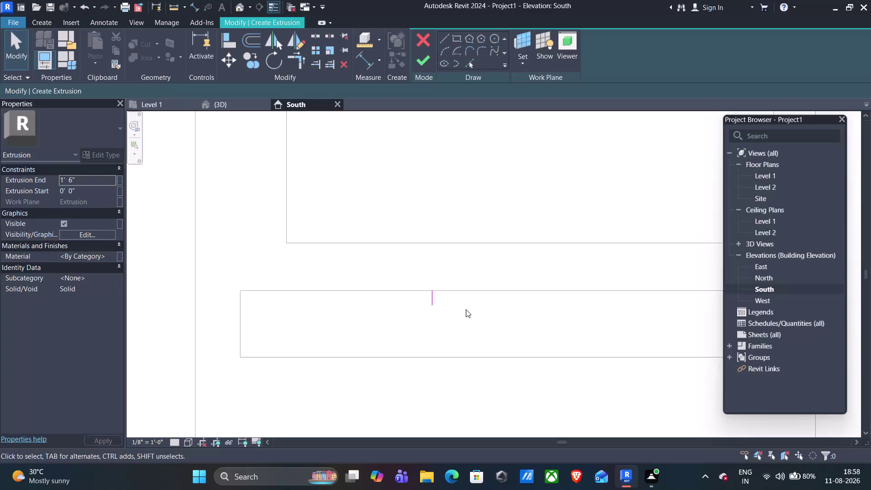
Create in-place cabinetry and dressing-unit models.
Sketch the rectangular extrusion profile on the lower band of the South elevation.
middle_drag(466, 310, 377, 291)
scroll(up, 3)
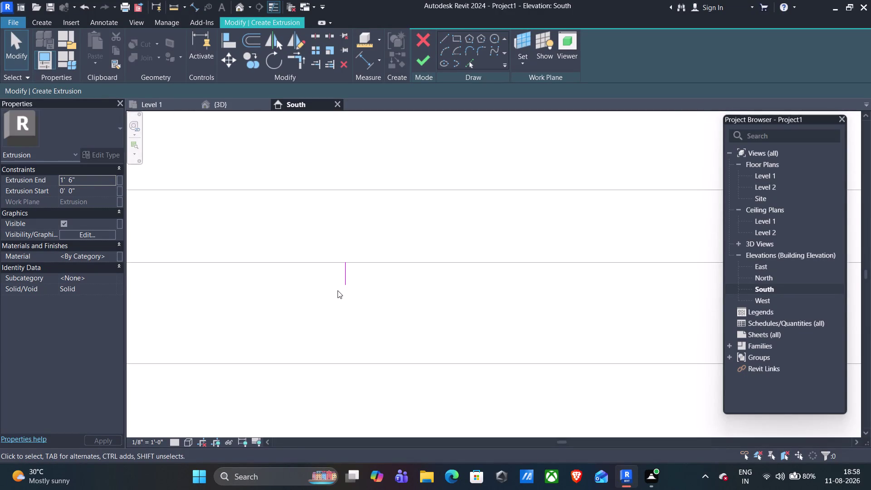
click(457, 40)
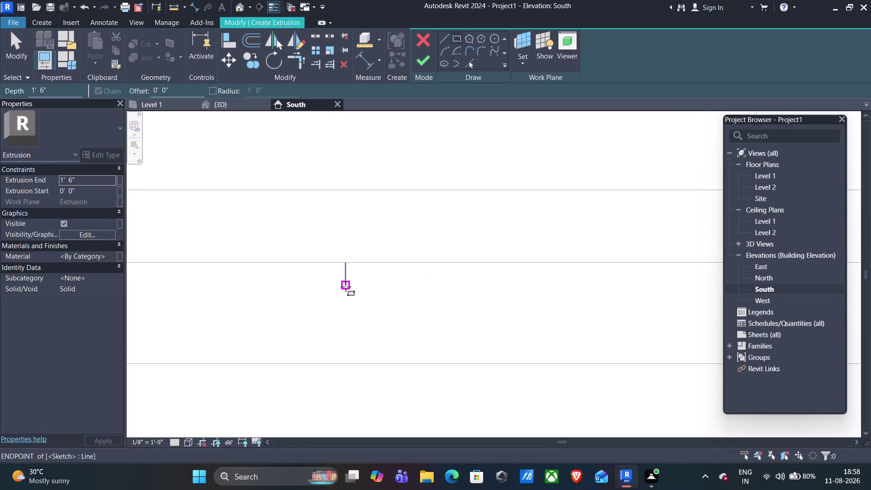
click(346, 287)
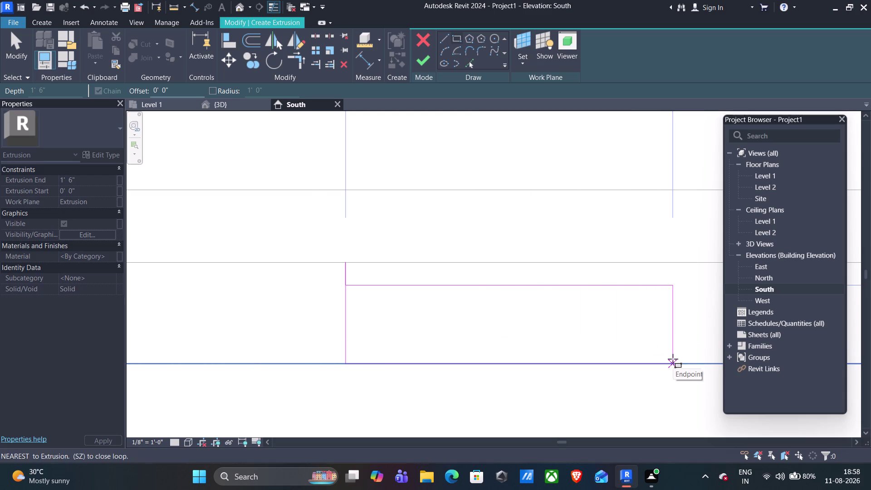
click(673, 359)
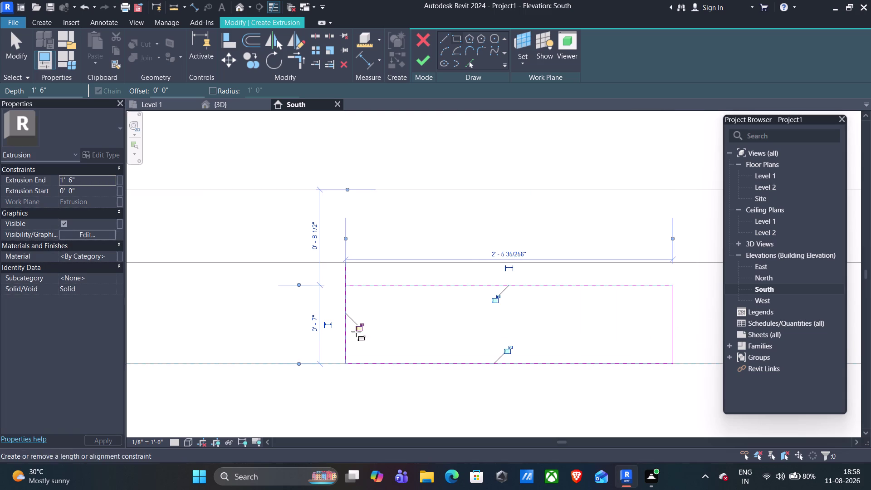
Resize the rectangle's width to 2'-2" and exit the Line tool.
click(508, 250)
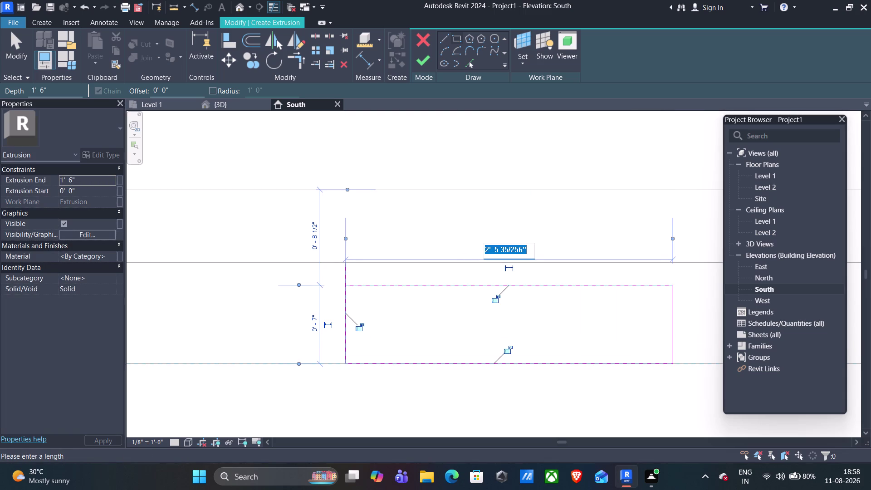
key(2)
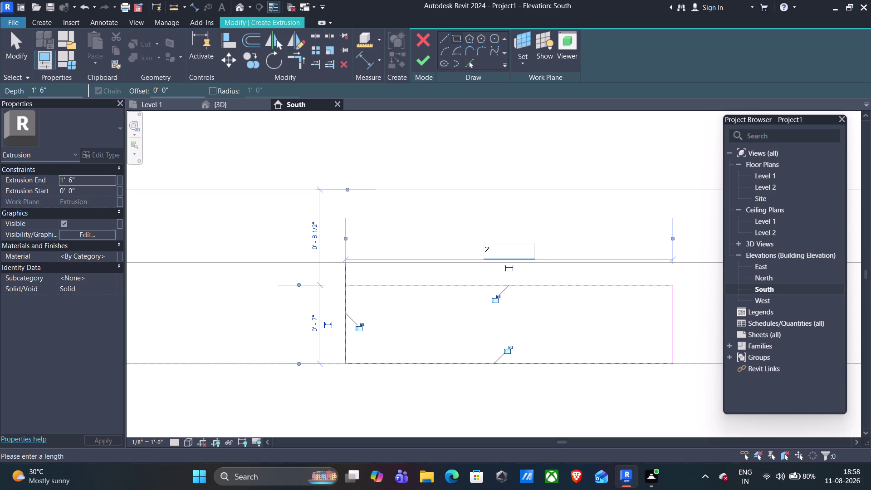
text('2)
key(shift+quotedbl)
key(Return)
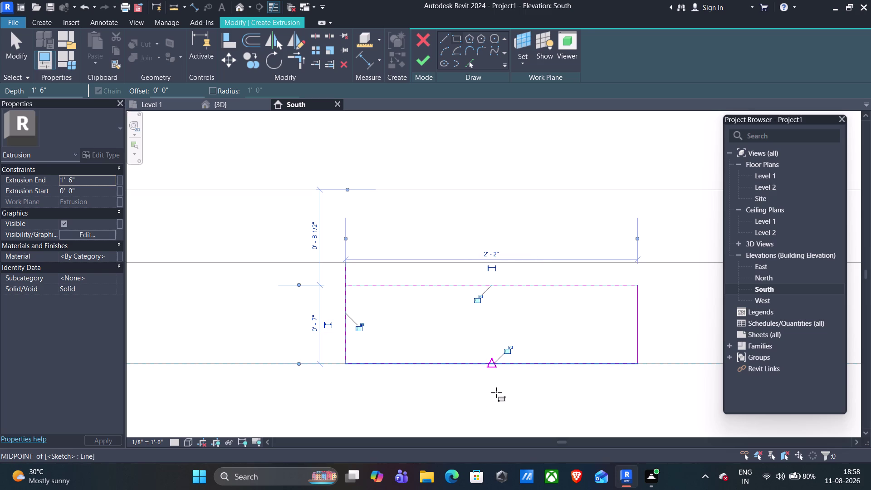
key(Escape)
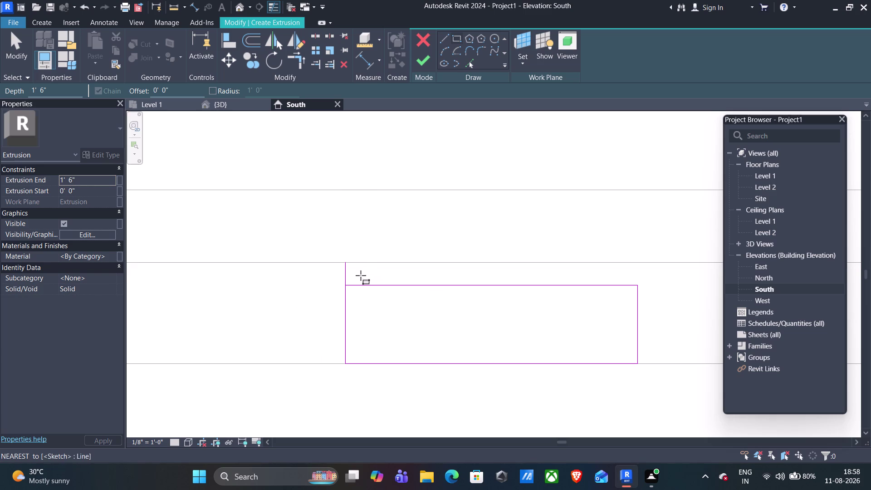
key(Escape)
click(344, 276)
key(Delete)
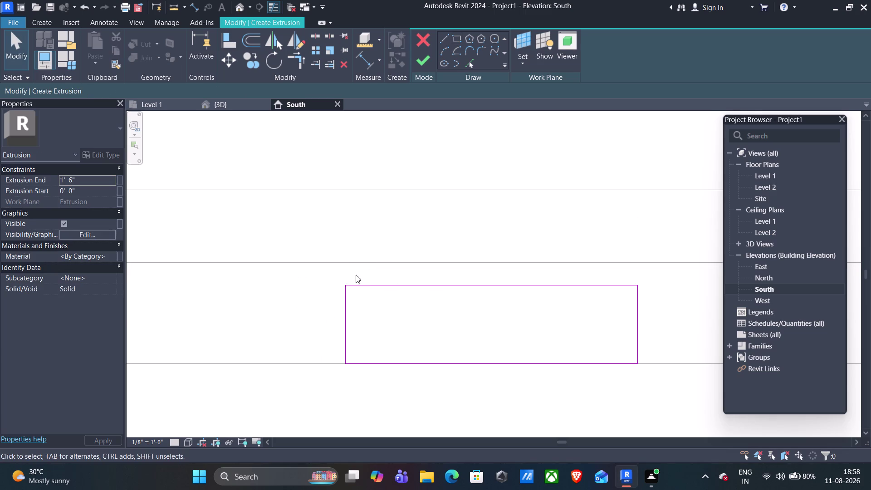
Set Extrusion End to -1'-6" in Properties, apply it, and finish the extrusion.
scroll(down, 3)
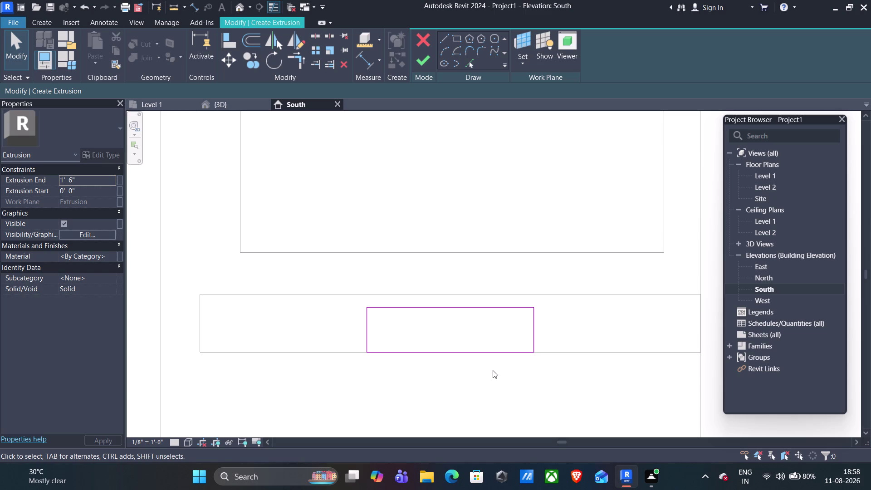
click(63, 178)
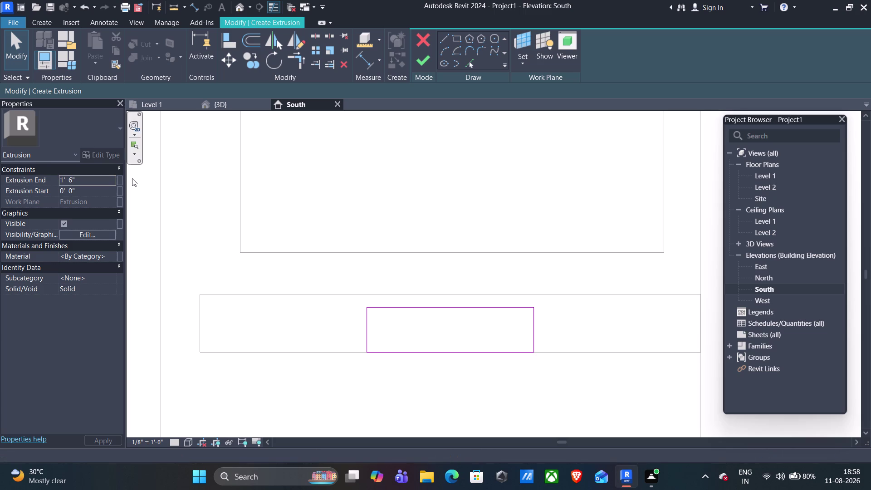
key(minus)
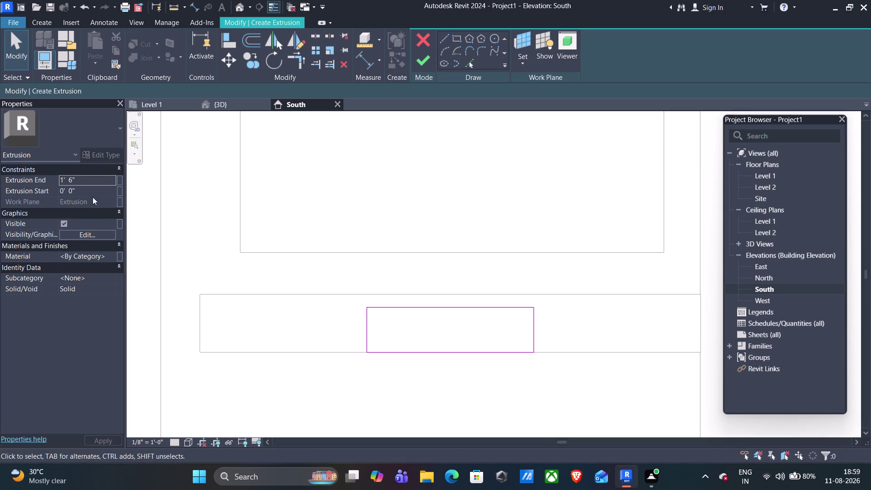
click(62, 177)
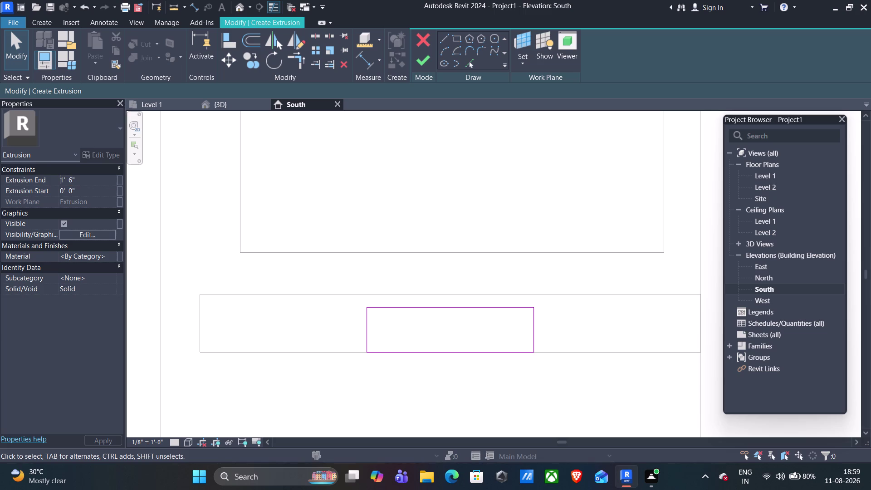
key(shift+underscore)
key(BackSpace)
key(minus)
click(99, 438)
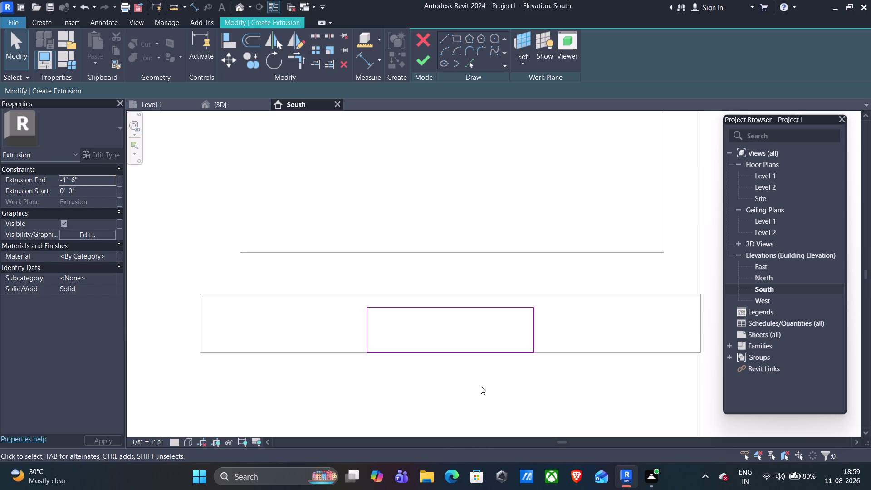
click(430, 64)
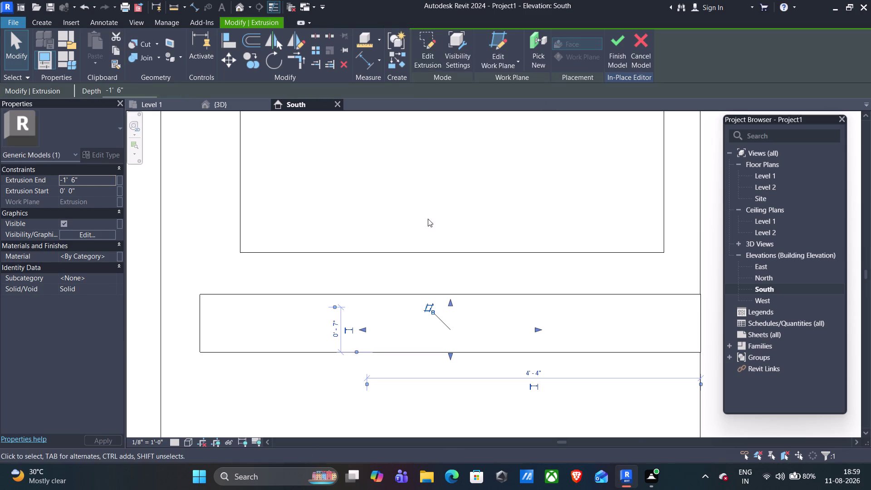
View the wall in 3D and undo to reopen the extrusion sketch.
click(218, 105)
scroll(up, 3)
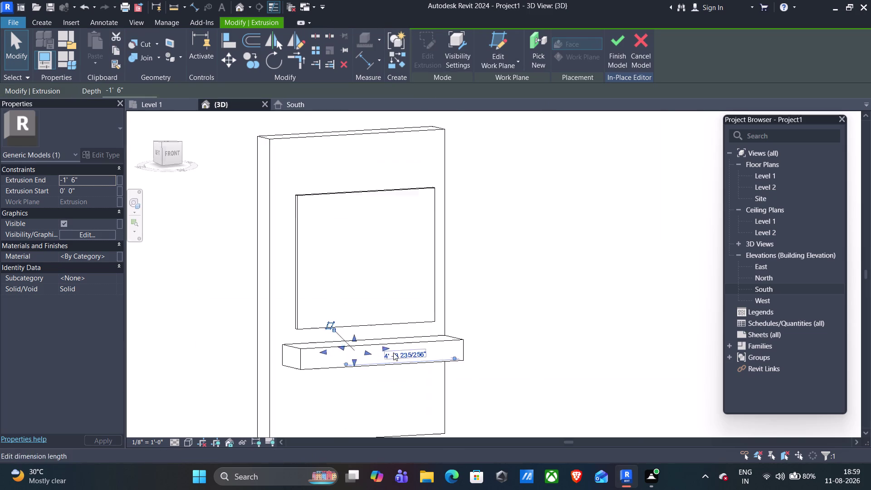
scroll(up, 3)
scroll(down, 3)
scroll(up, 3)
scroll(down, 3)
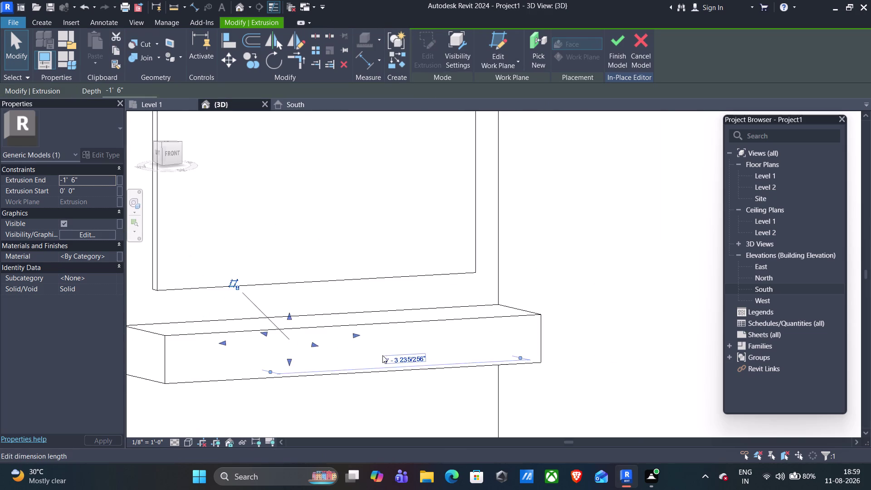
scroll(down, 3)
key(ctrl+z)
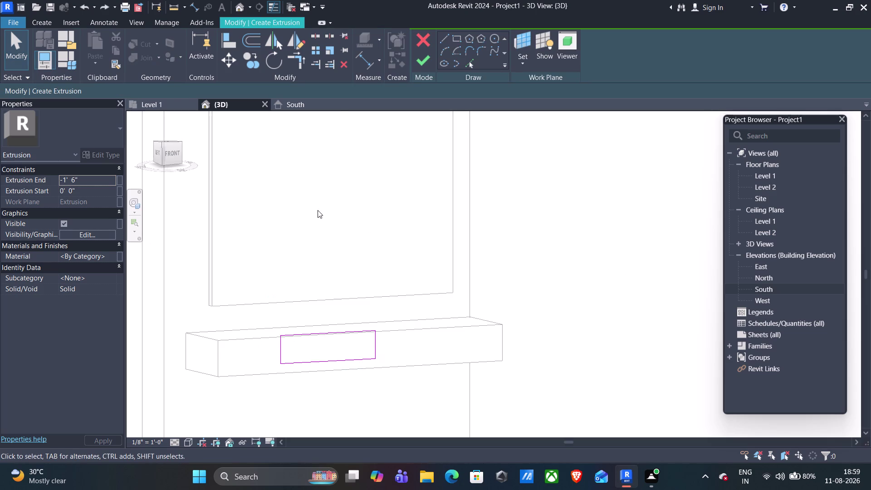
Window-select and delete the rectangle's sketch lines in the South elevation.
click(290, 105)
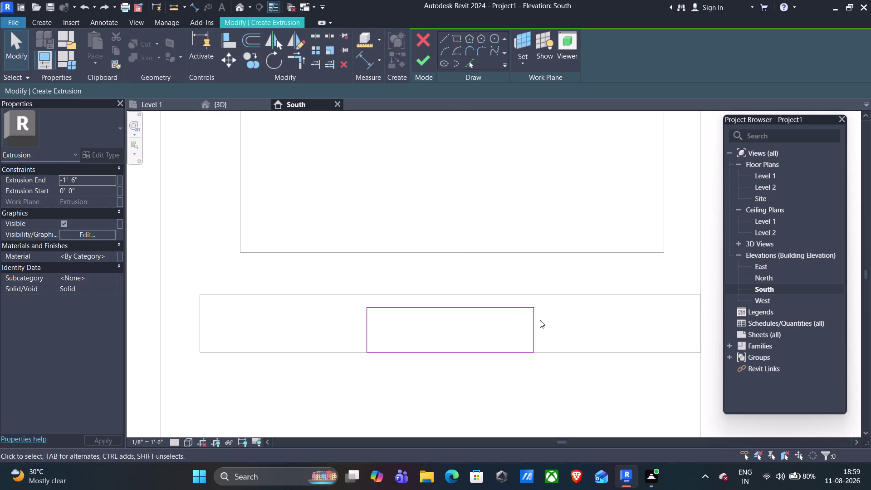
drag(547, 301, 537, 307)
drag(536, 308, 450, 361)
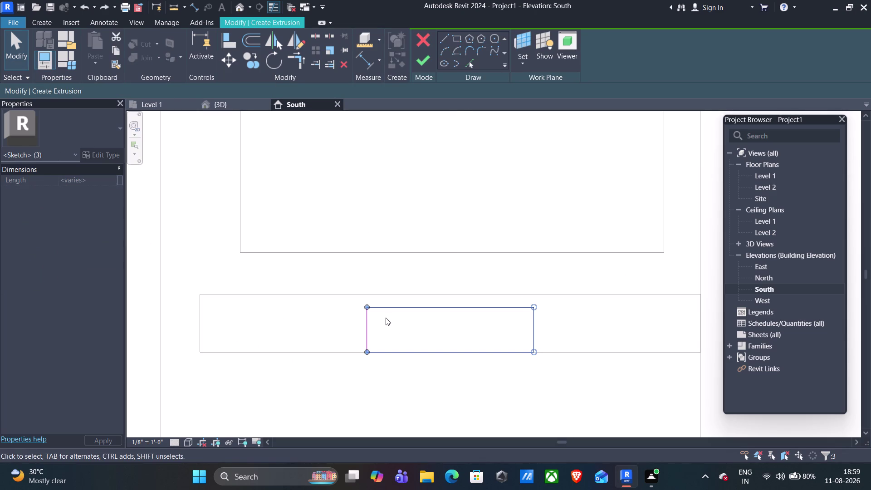
key(Delete)
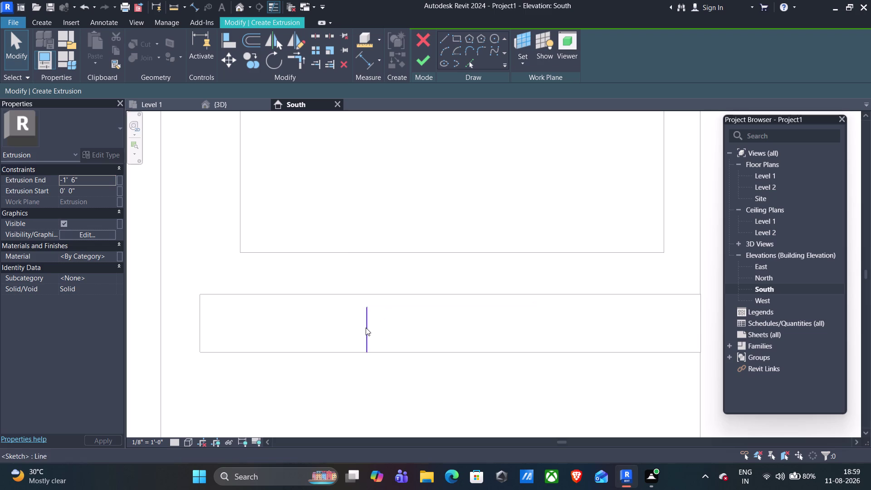
click(365, 328)
key(Delete)
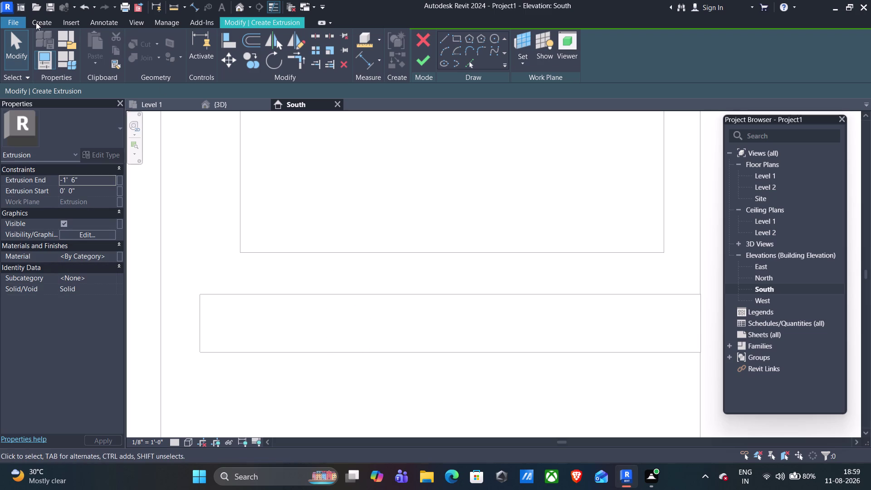
Delete the restored vertical line, attempt to finish, and continue past the invalid-sketch warning.
click(36, 22)
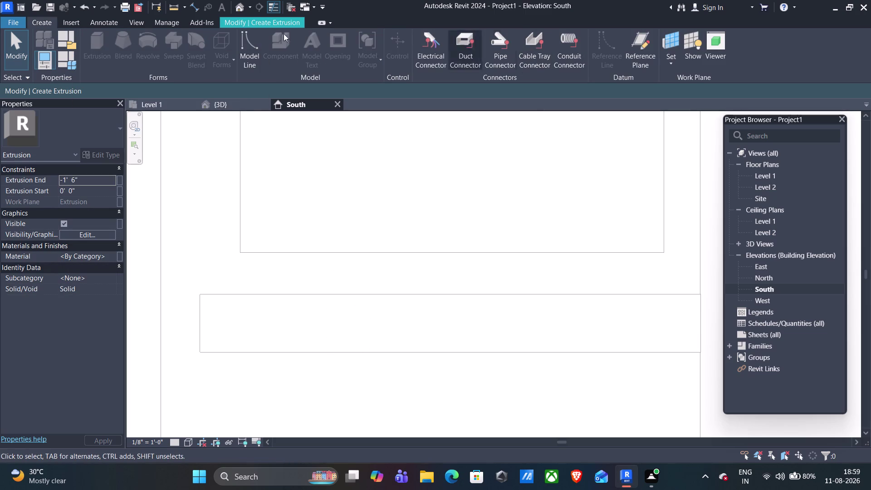
click(43, 20)
click(222, 105)
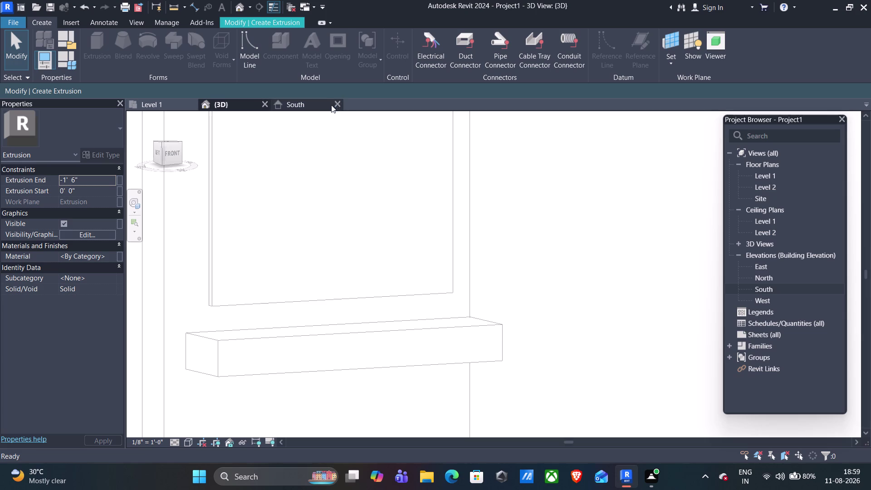
click(297, 103)
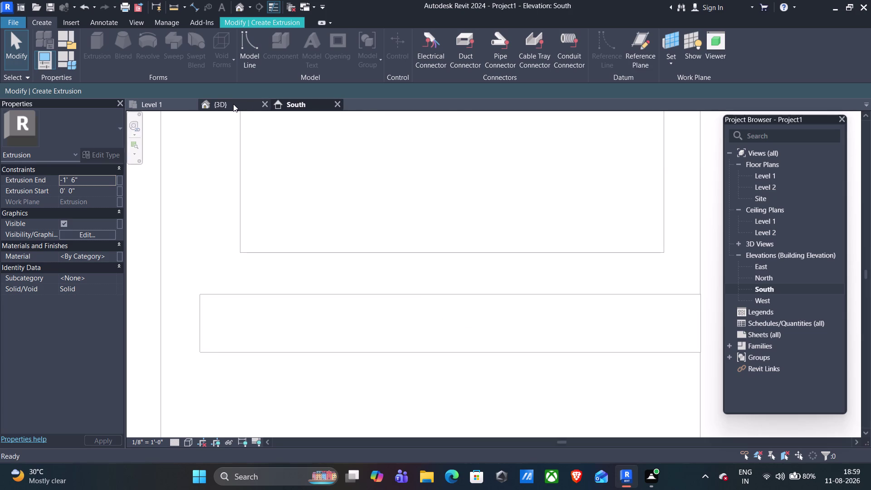
key(ctrl+z)
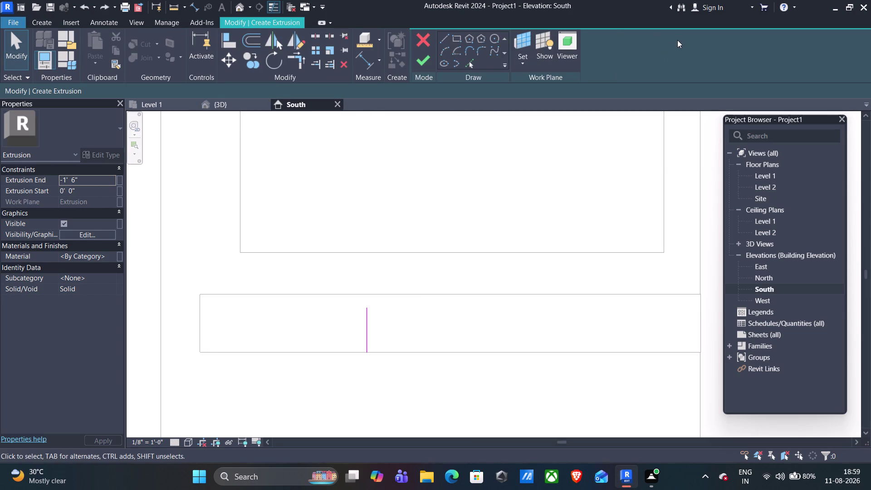
click(368, 321)
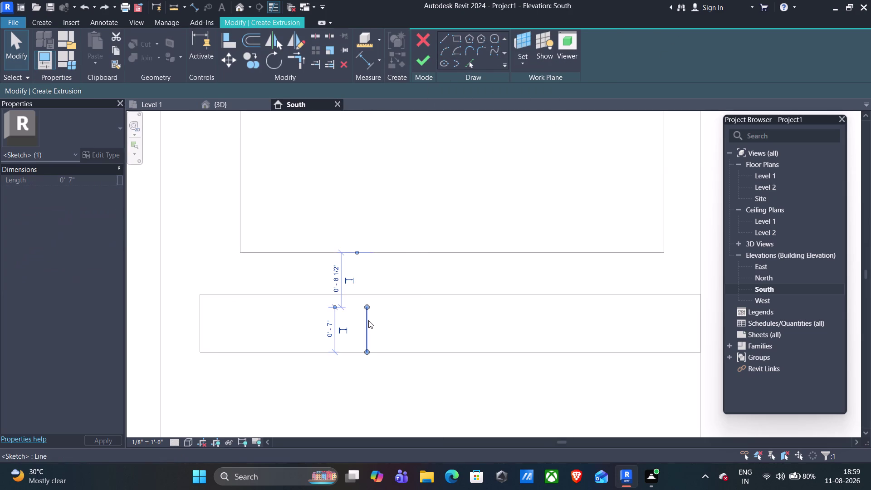
key(Delete)
click(430, 65)
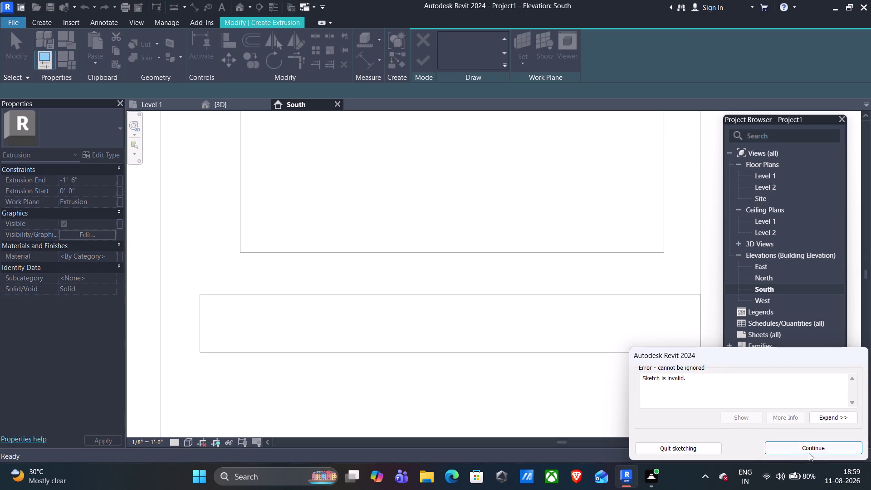
click(808, 453)
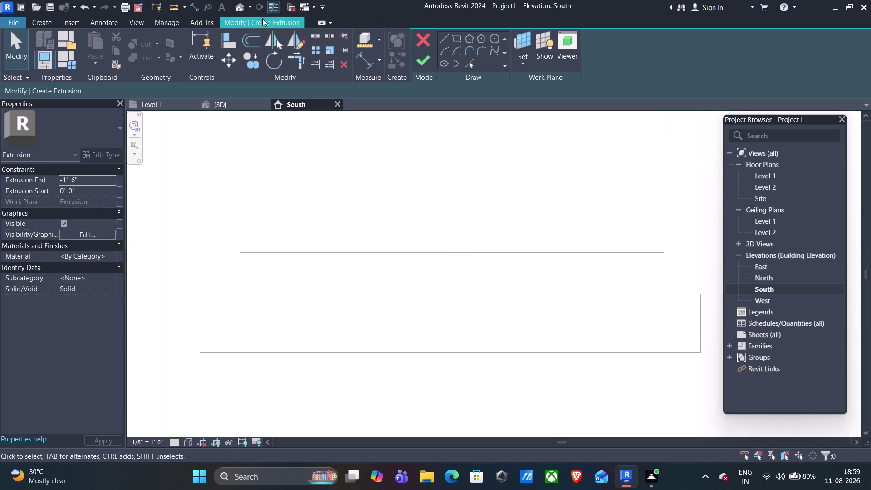
Browse the ribbon tools and reframe the view around the whole wall panel.
click(43, 23)
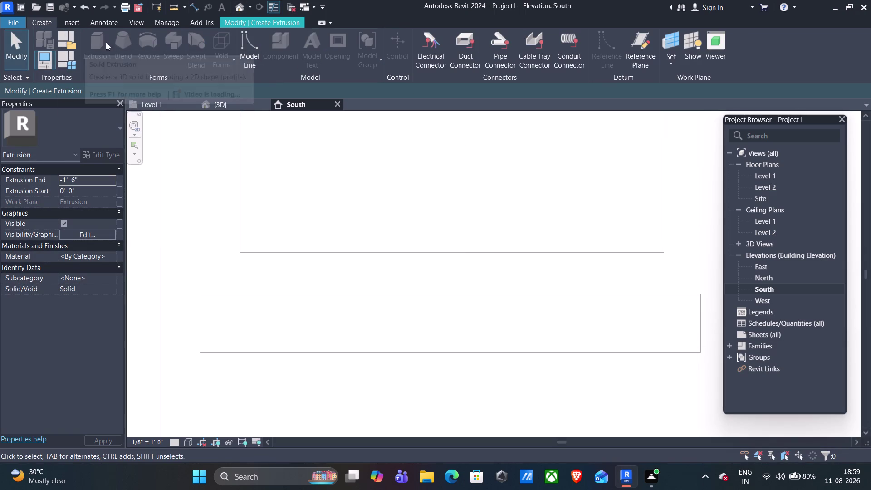
click(44, 20)
click(78, 23)
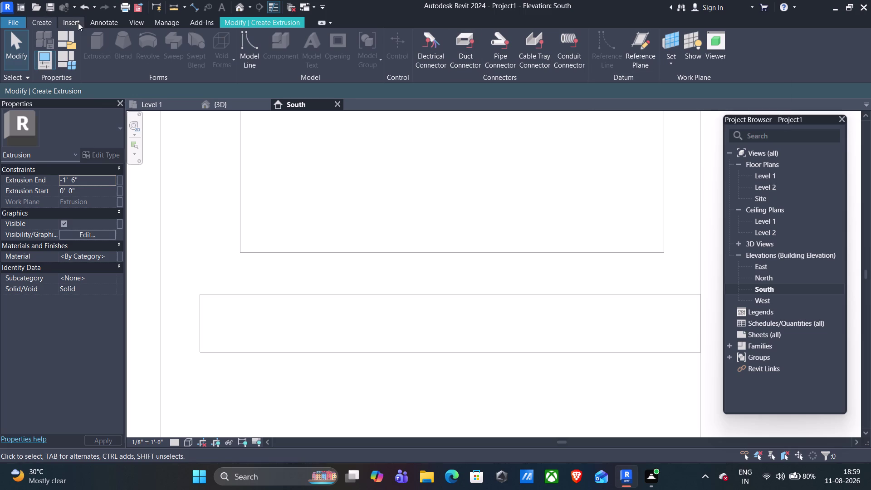
click(35, 23)
click(238, 103)
scroll(down, 3)
middle_drag(512, 234, 513, 265)
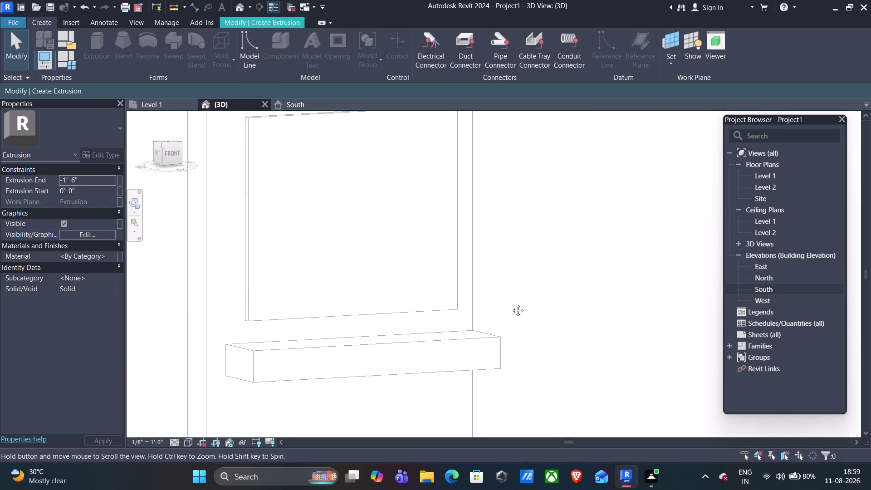
middle_drag(512, 264, 514, 336)
right_drag(511, 316, 514, 337)
middle_drag(497, 127, 503, 171)
scroll(down, 3)
scroll(up, 3)
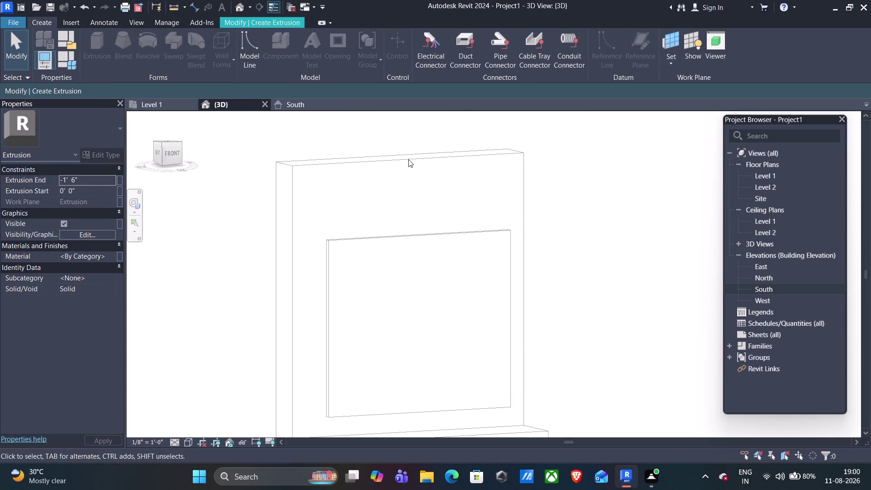
Set the sketch's work plane using 'Pick a plane' on the wall face.
click(41, 24)
click(674, 50)
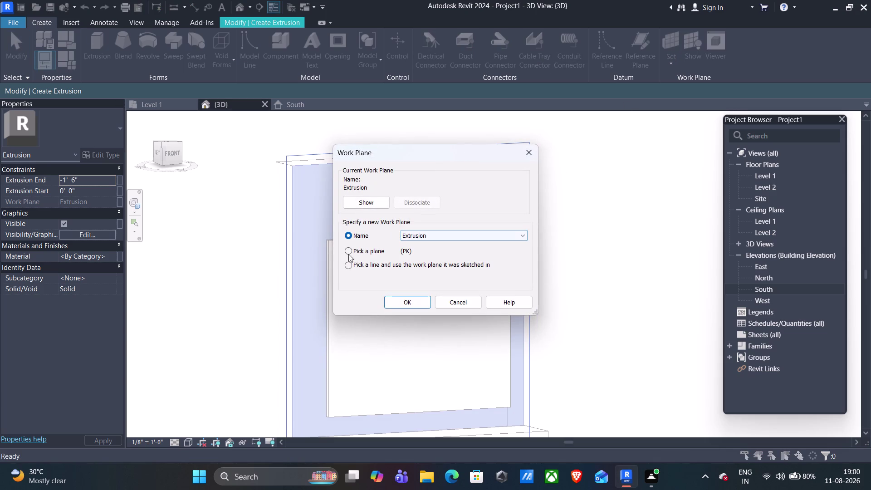
click(347, 251)
click(402, 300)
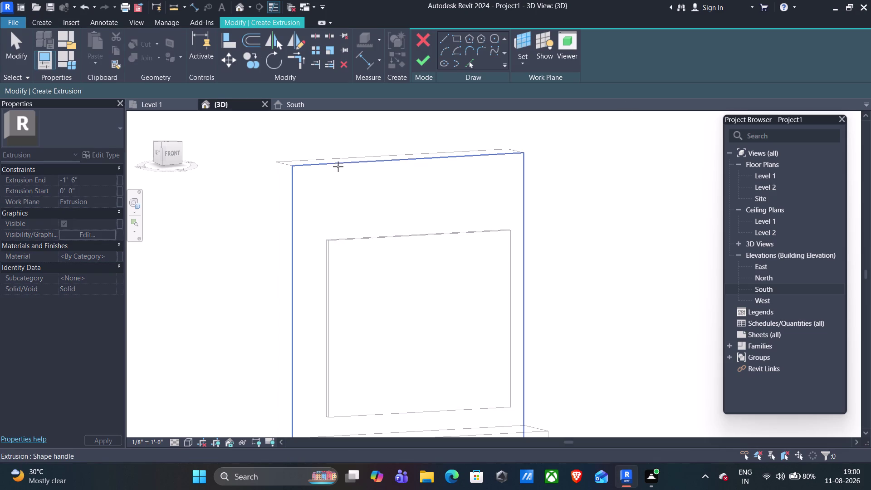
click(40, 21)
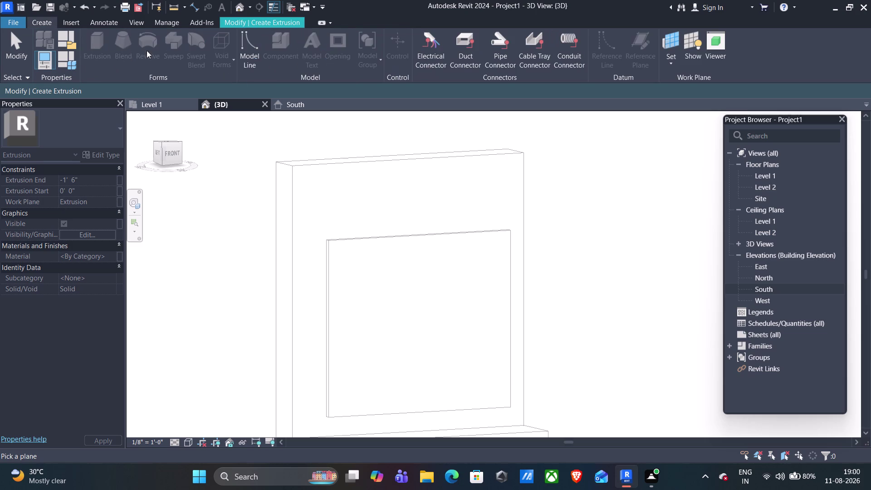
click(59, 20)
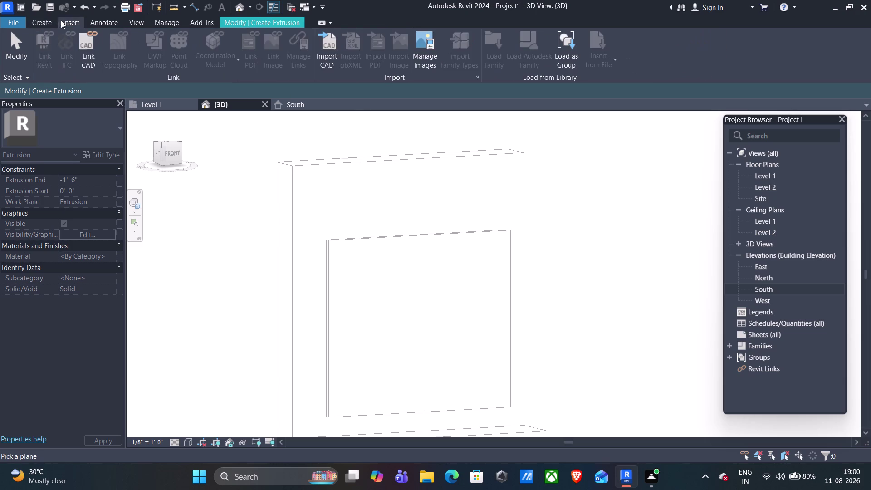
click(45, 18)
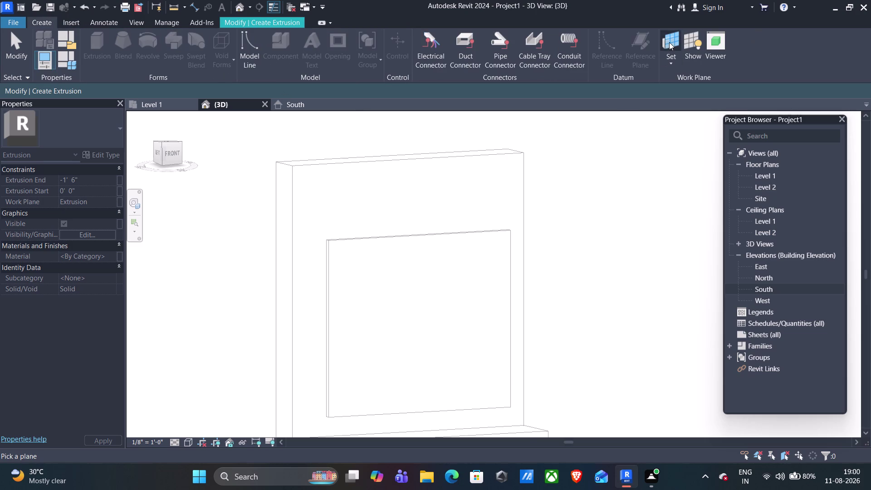
click(669, 43)
click(354, 250)
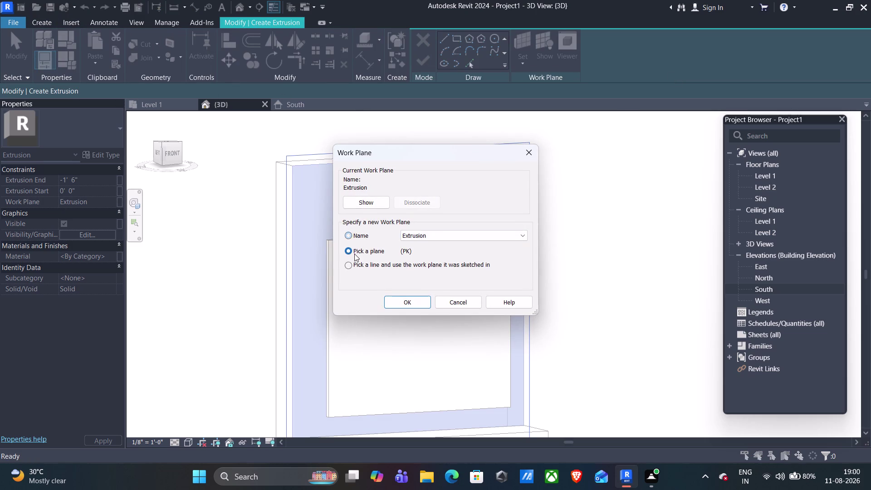
click(395, 294)
click(397, 298)
Attempt Finish Edit Mode, then quit sketching to discard the invalid extrusion.
click(427, 59)
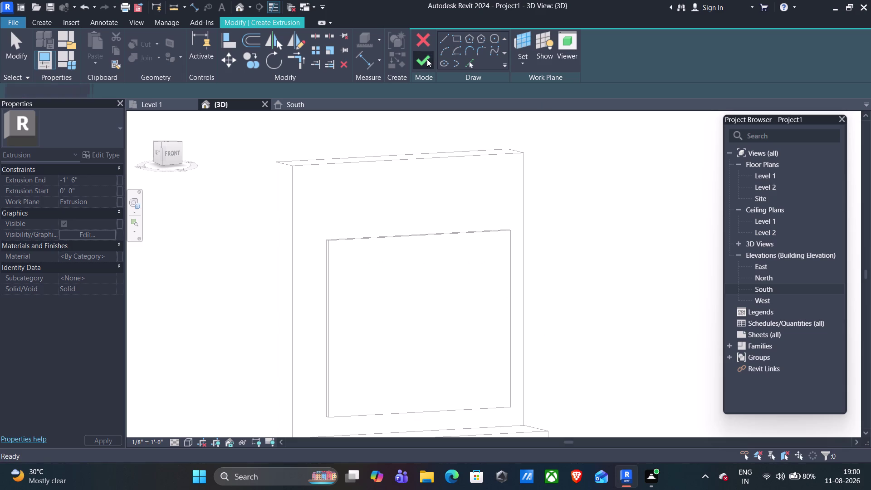
click(684, 449)
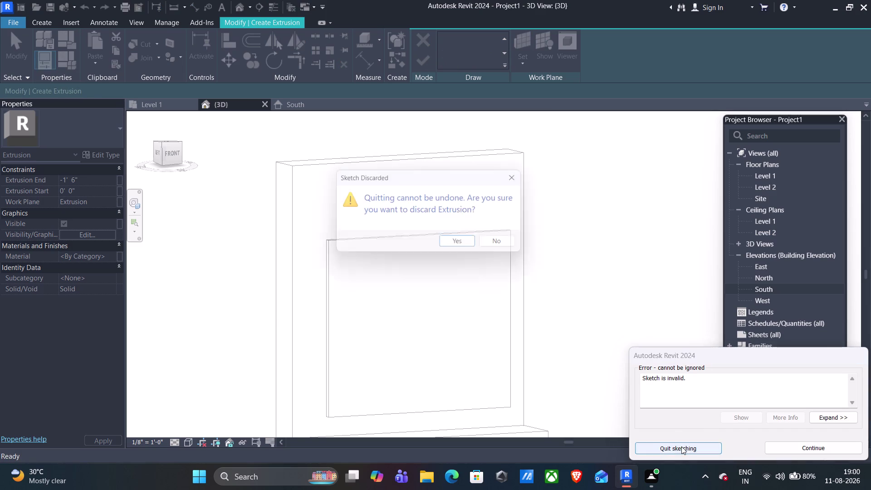
click(464, 242)
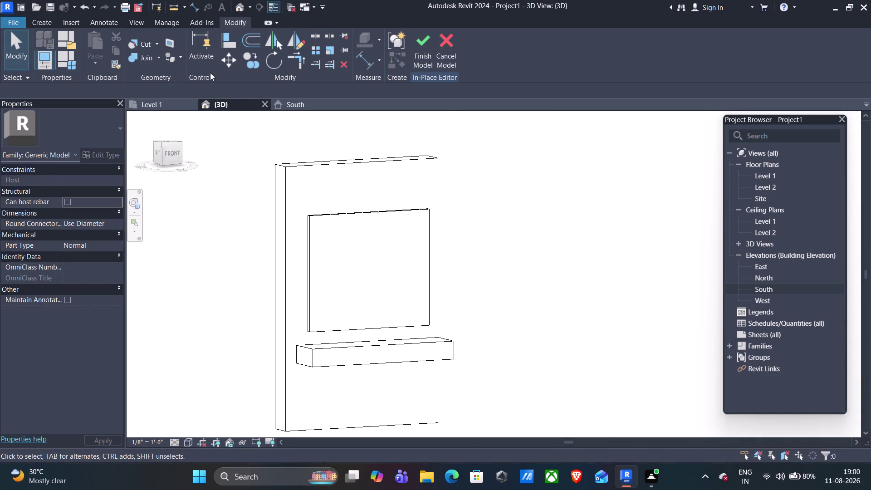
click(44, 23)
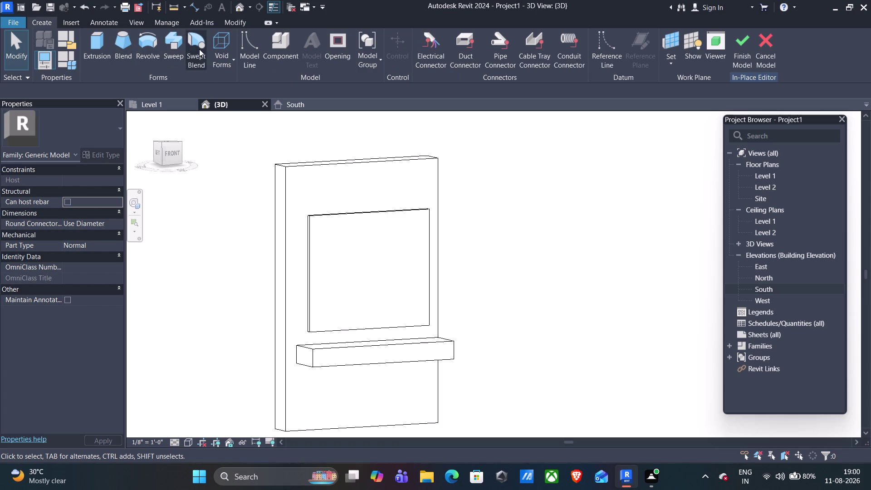
Start a Void Extrusion from Void Forms and open the South elevation.
click(220, 51)
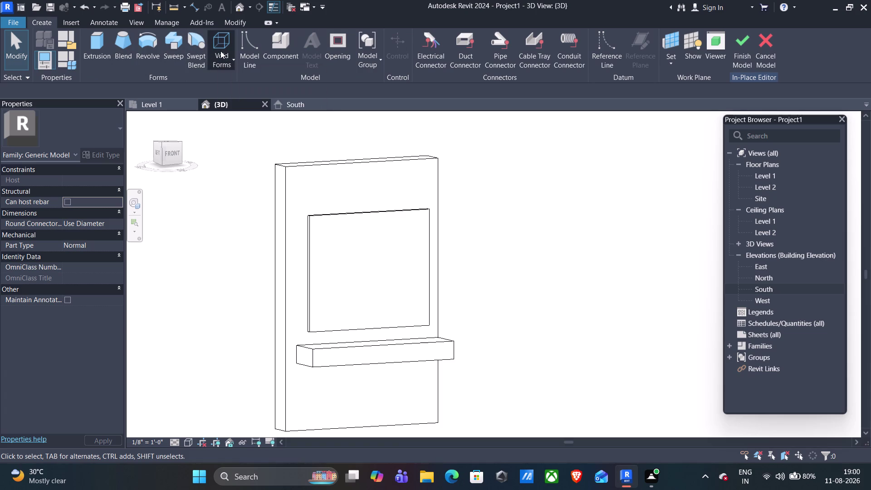
click(247, 84)
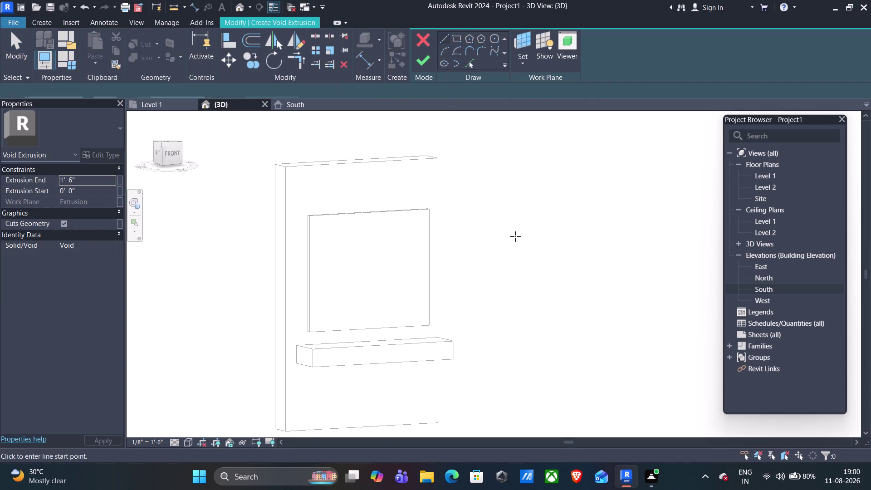
scroll(up, 3)
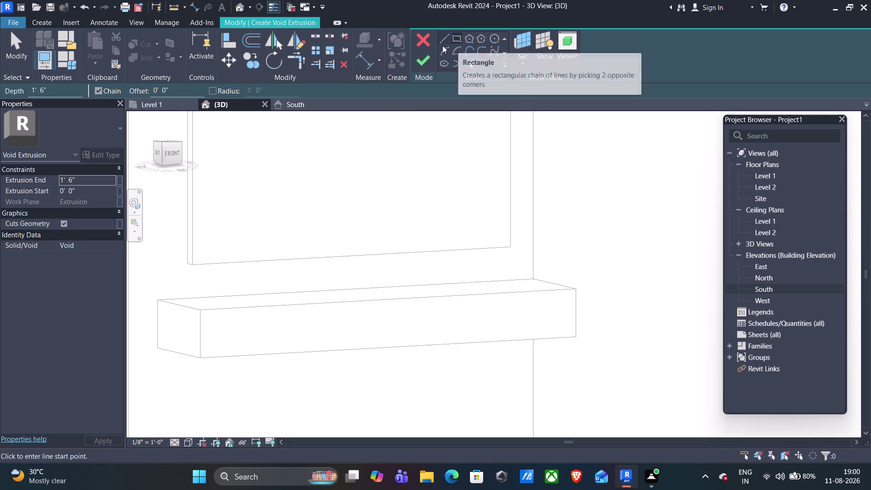
click(300, 107)
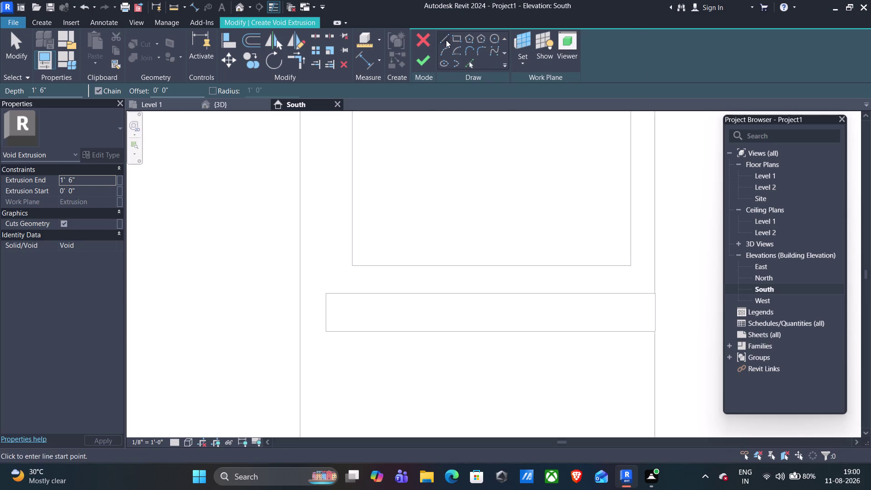
Draw a line across the shelf top and a 2" vertical sketch line.
click(445, 39)
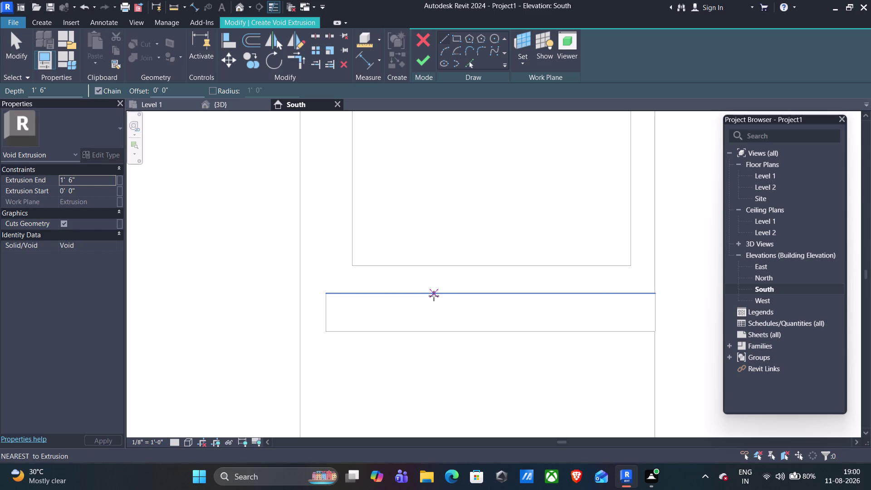
click(326, 312)
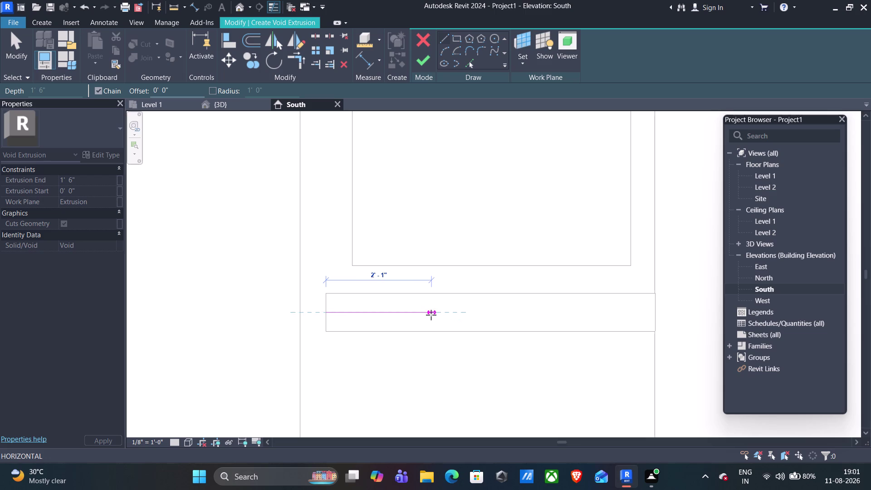
click(436, 315)
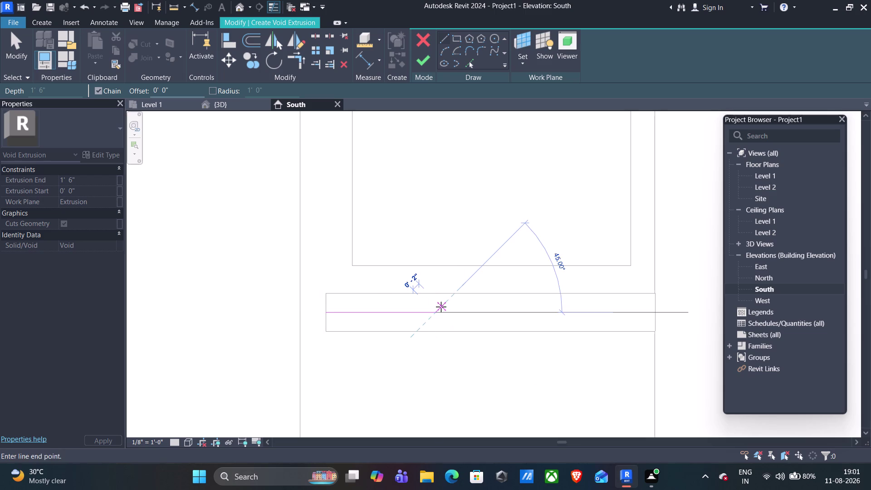
key(Escape)
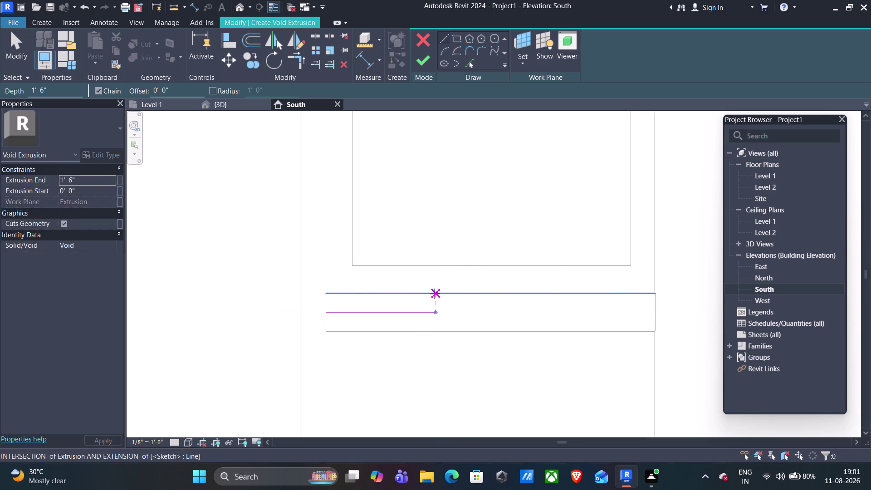
click(436, 293)
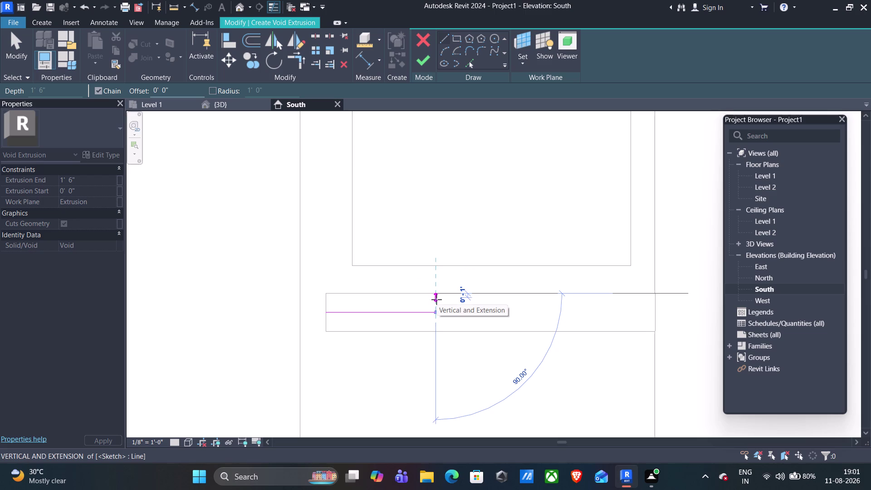
text(2")
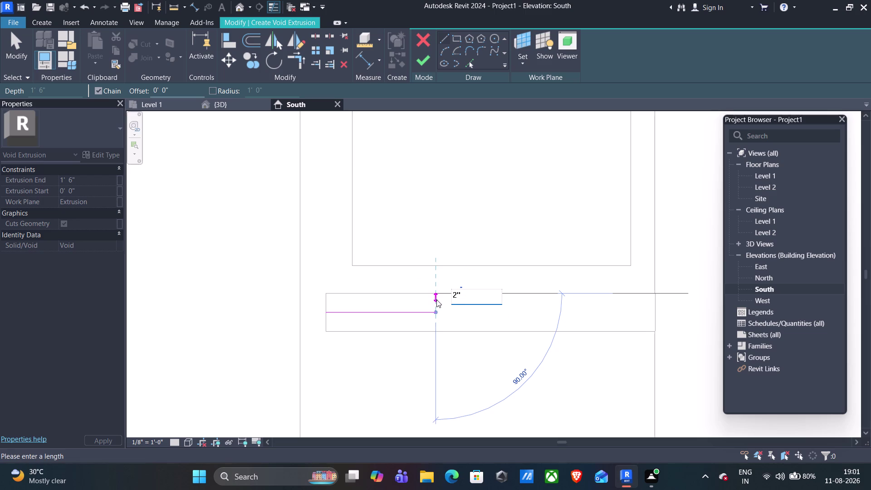
key(Return)
Cancel stray lines and delete the horizontal line, keeping the 2" vertical edge.
scroll(up, 3)
scroll(up, 3)
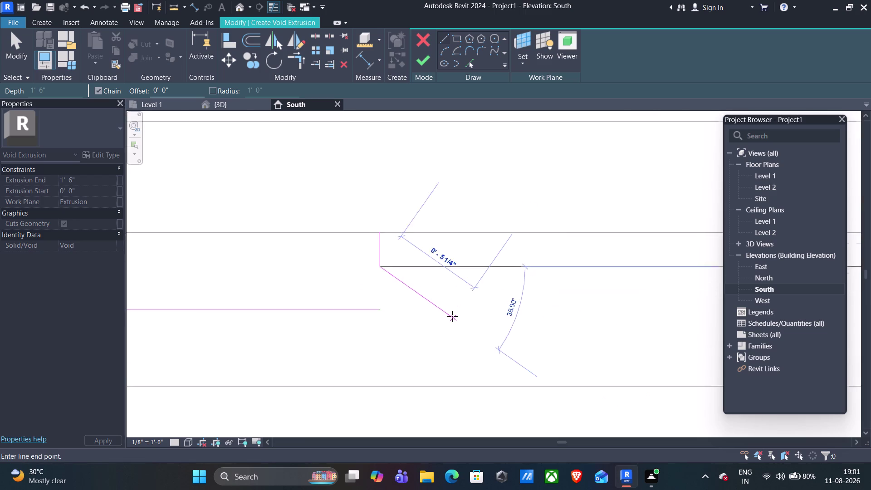
scroll(up, 3)
scroll(down, 3)
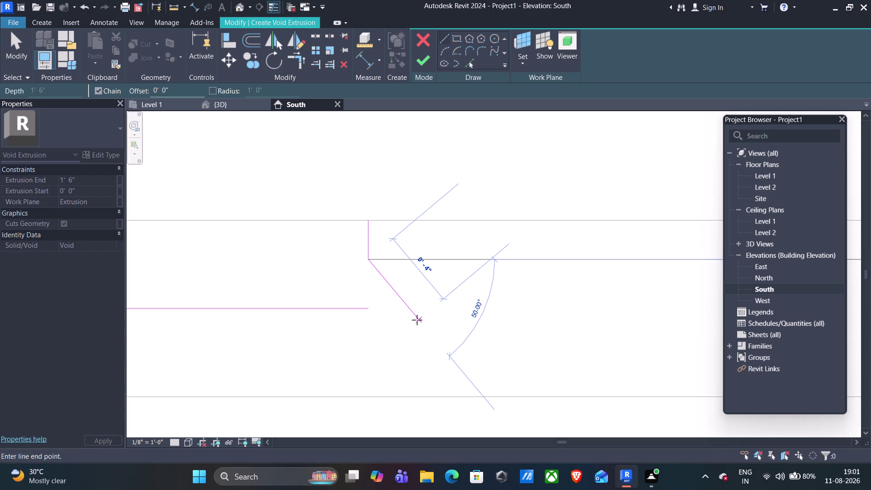
key(Escape)
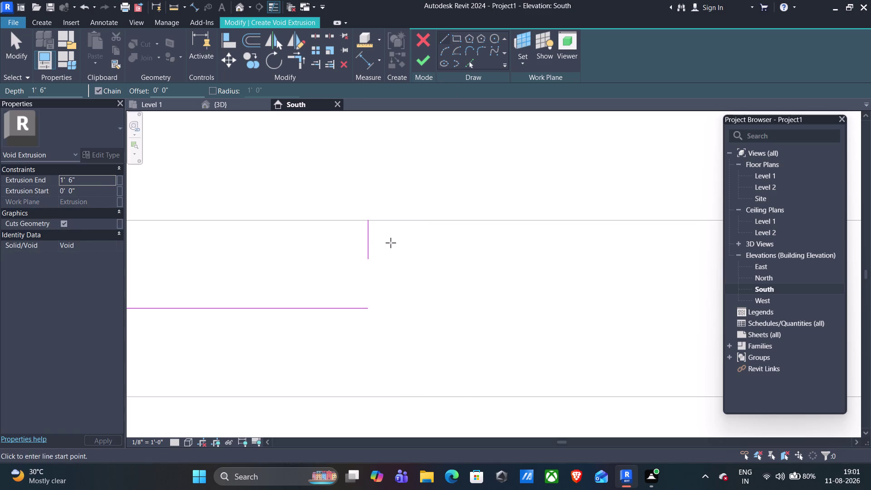
click(390, 223)
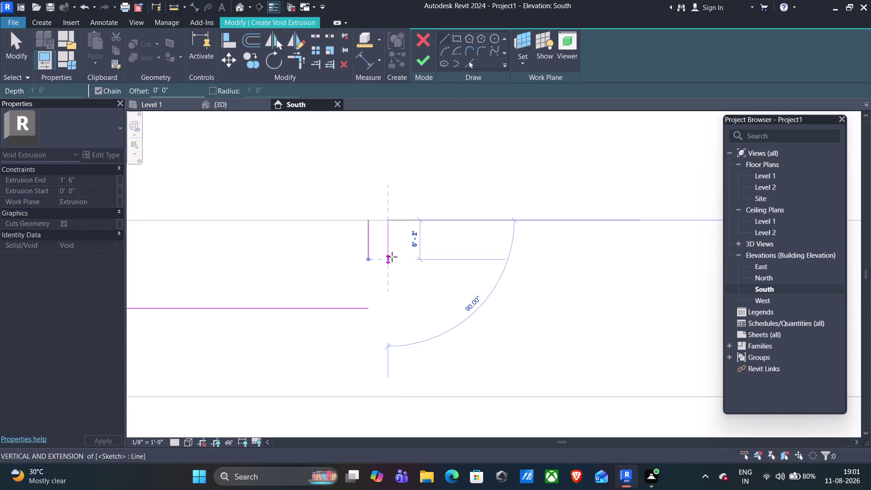
key(Escape)
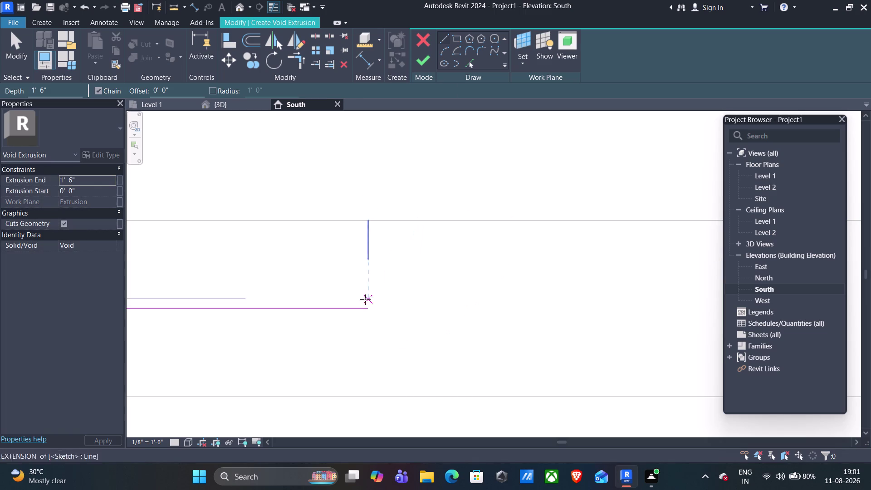
key(Escape)
click(356, 305)
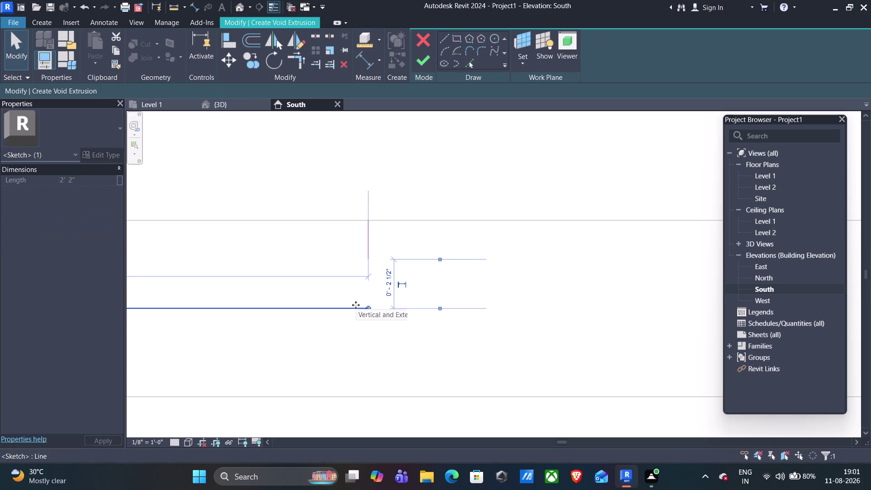
key(Delete)
Draw the void rectangle over the shelf and set its width to 2'-2".
click(454, 37)
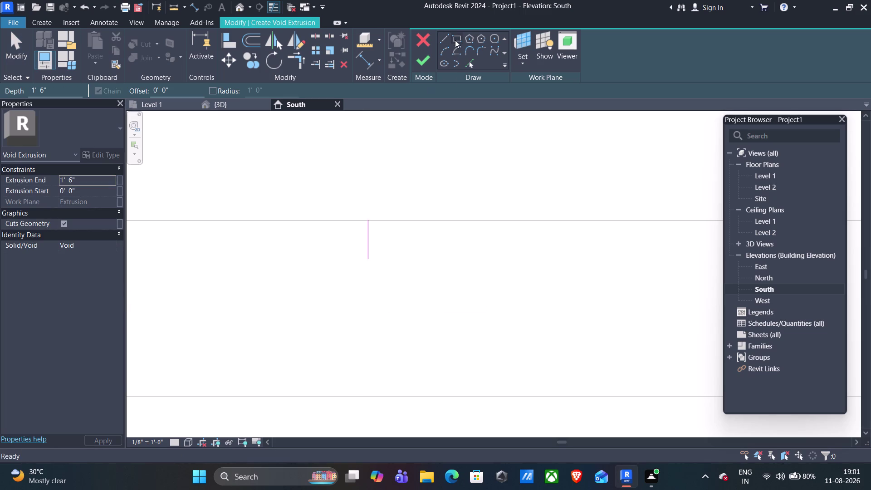
click(368, 260)
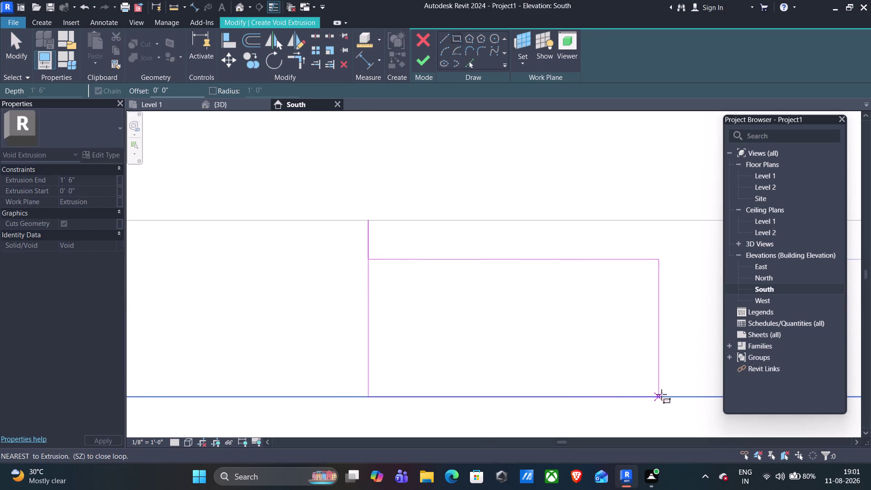
scroll(down, 3)
middle_drag(662, 385, 395, 348)
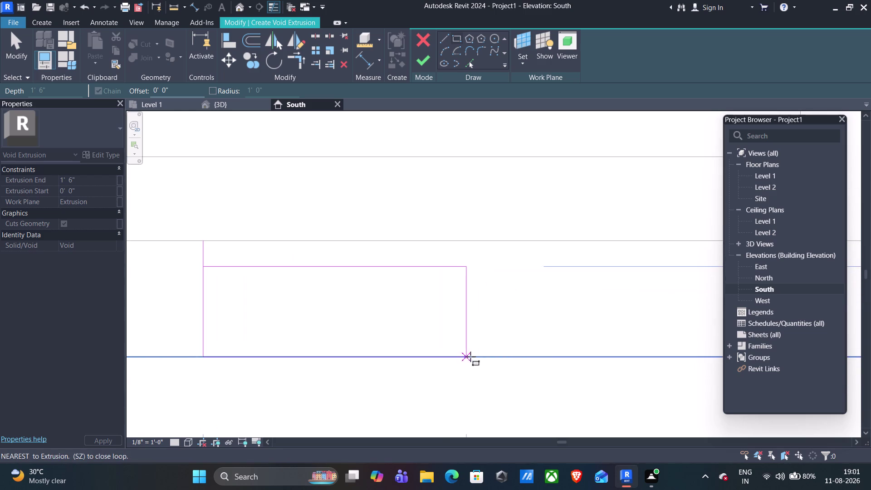
click(548, 361)
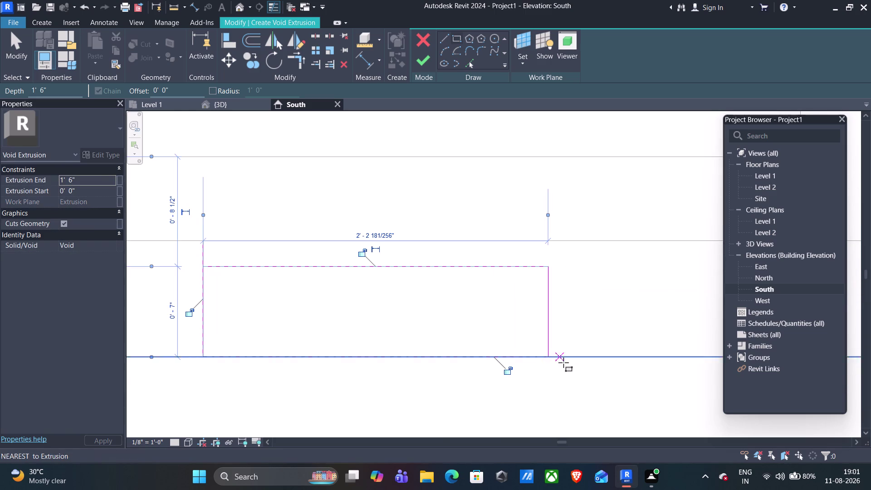
click(383, 234)
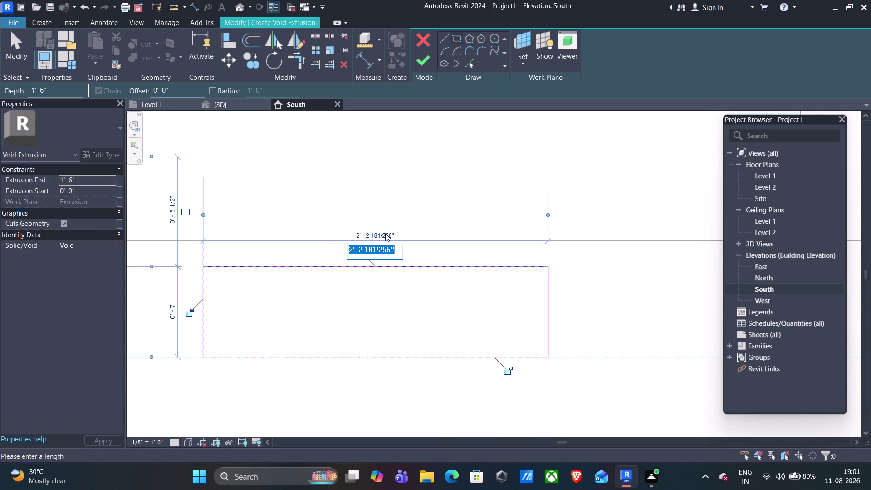
text(2')
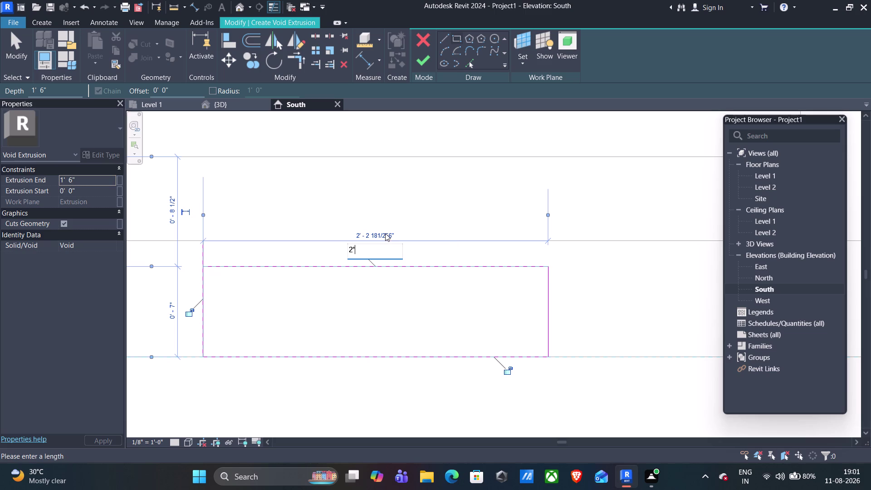
key(2)
key(shift+quotedbl)
key(Return)
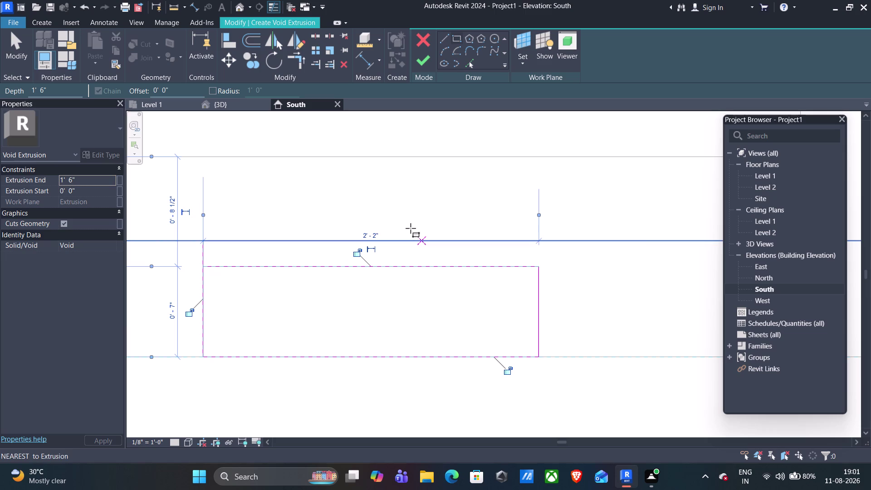
Delete a stray short sketch line, recentre the view, and finish the void sketch.
key(Escape)
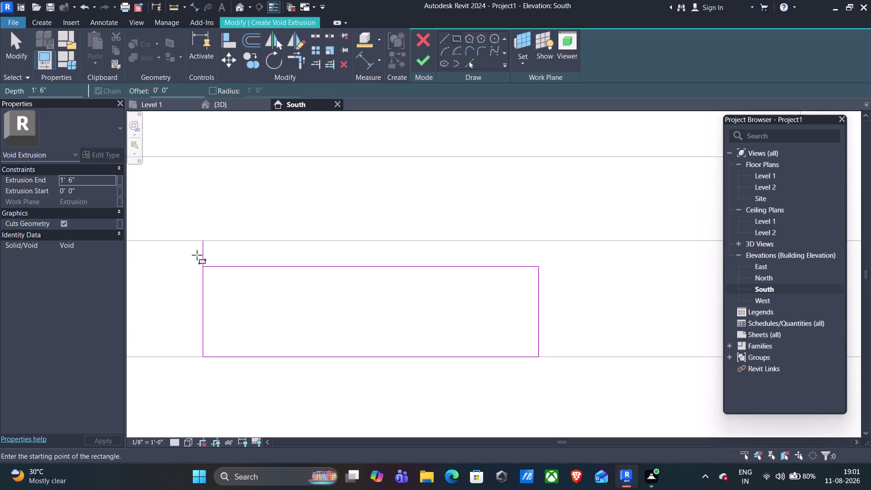
scroll(up, 3)
key(Escape)
click(187, 252)
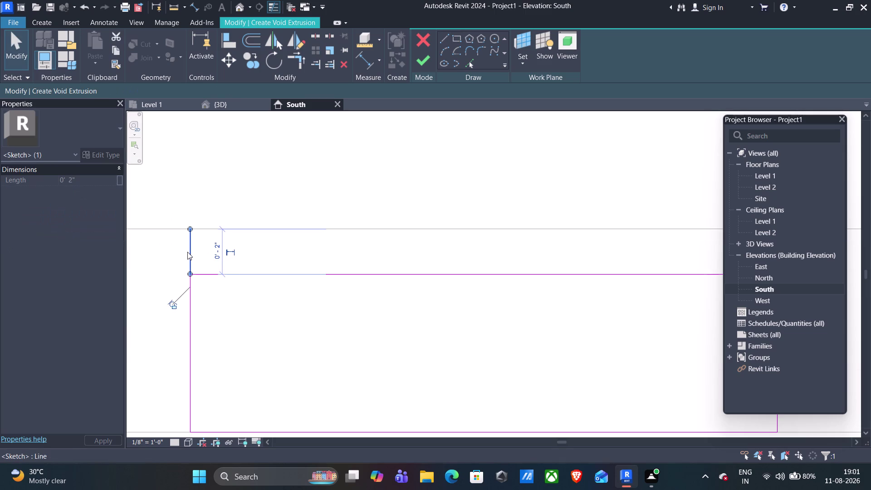
key(Delete)
scroll(down, 3)
scroll(down, 3)
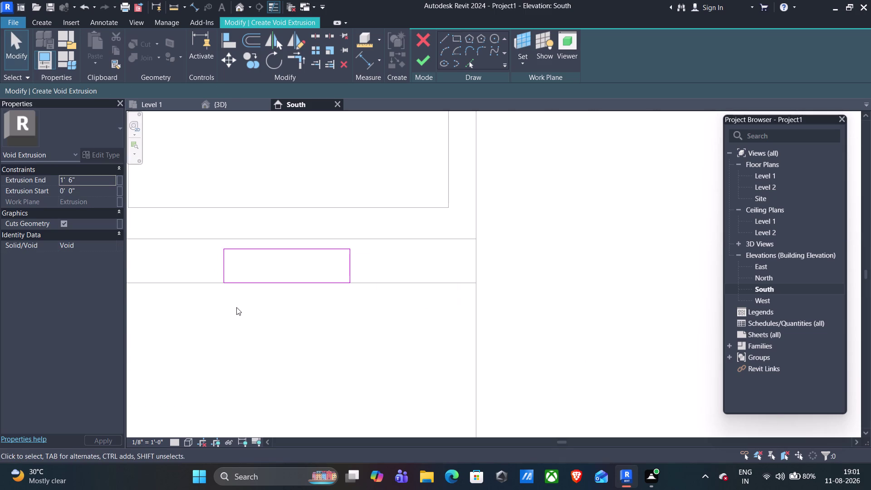
middle_drag(236, 307, 373, 327)
scroll(up, 3)
scroll(down, 3)
middle_drag(388, 314, 317, 336)
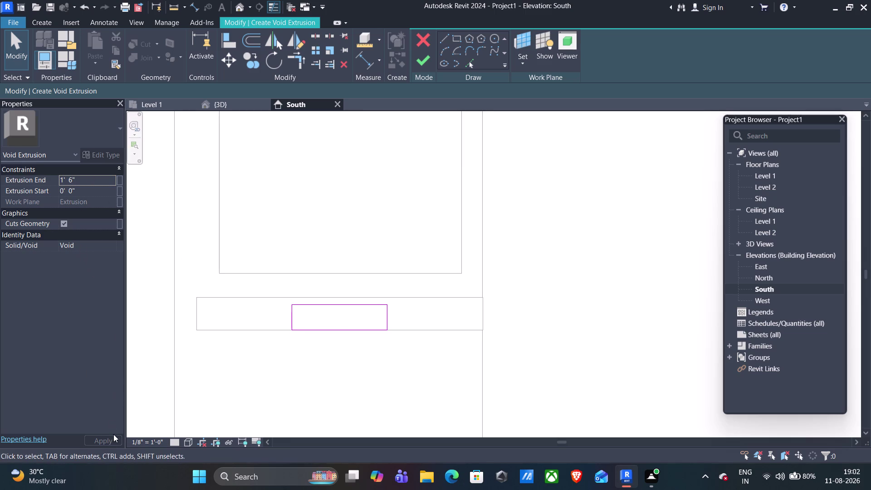
click(428, 60)
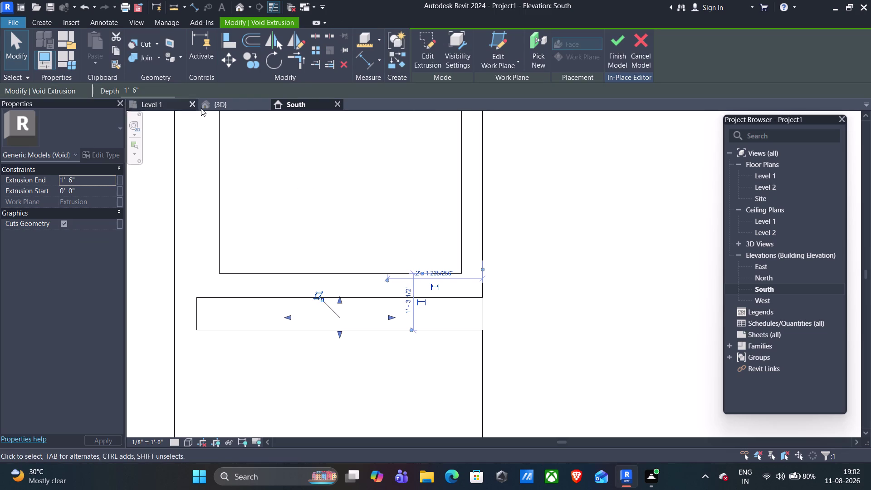
In 3D, drag the void's depth handle back into the shelf to -1'-6".
click(236, 105)
scroll(up, 3)
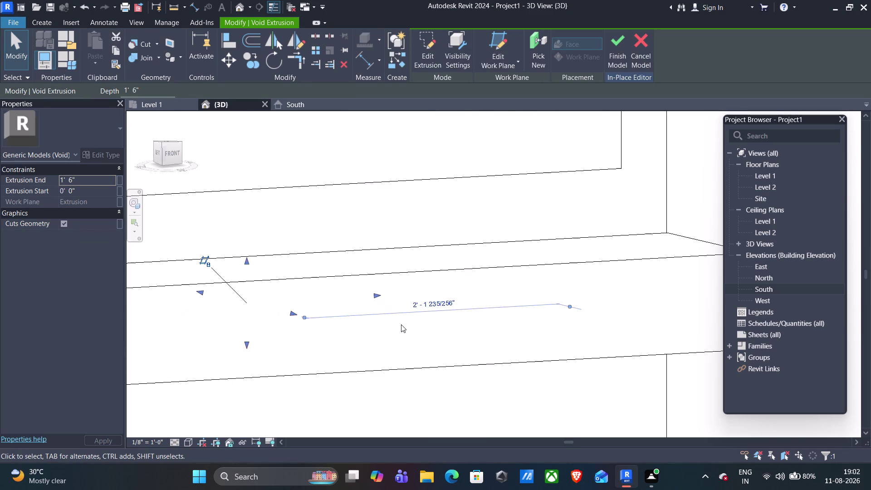
scroll(up, 3)
scroll(down, 3)
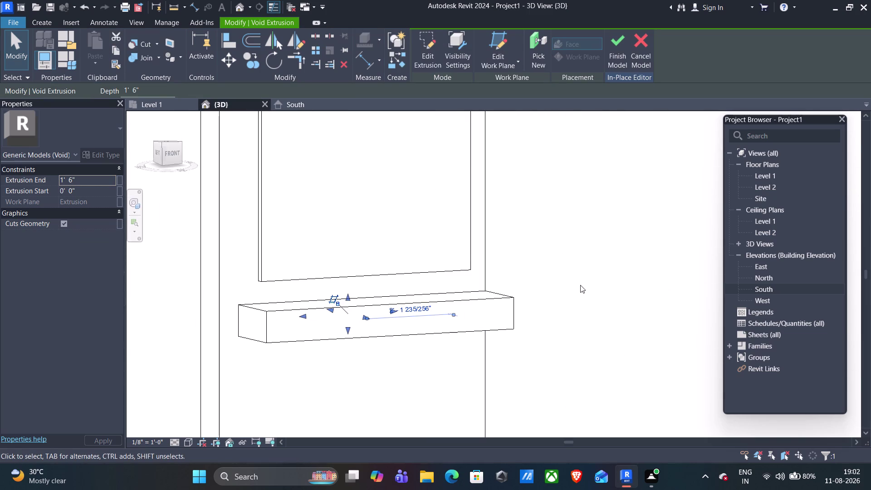
middle_drag(578, 285, 356, 289)
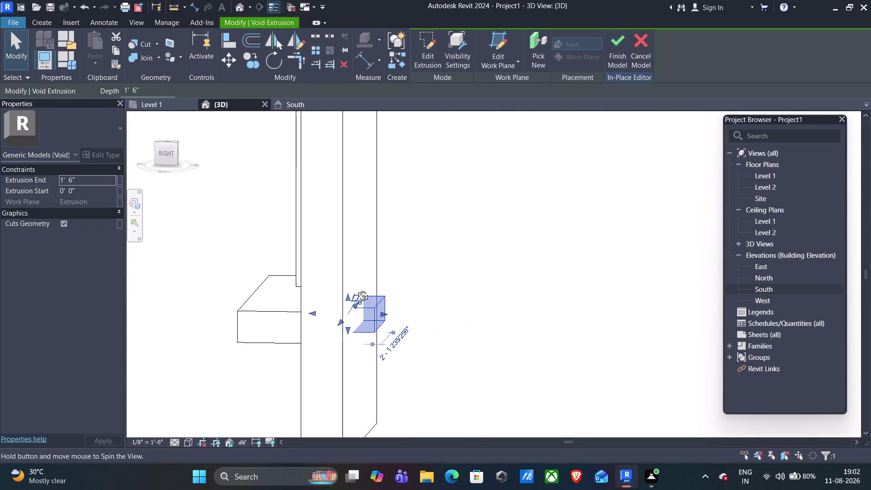
middle_drag(356, 289, 369, 262)
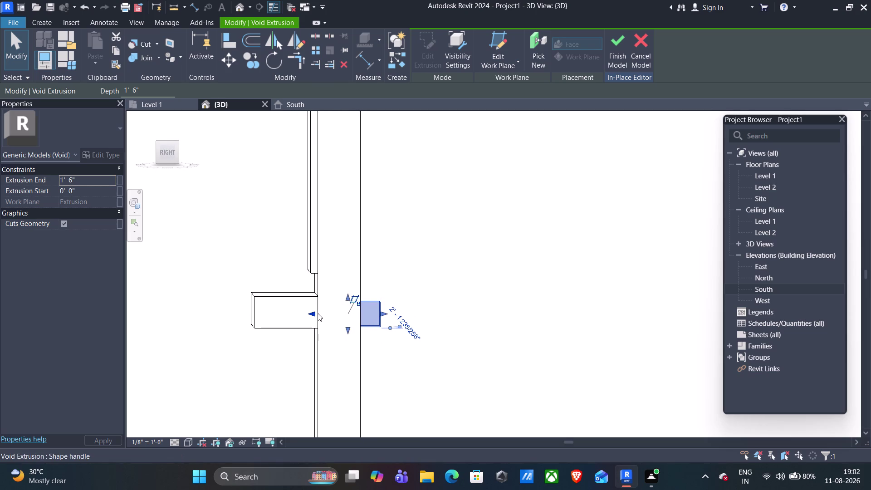
click(314, 313)
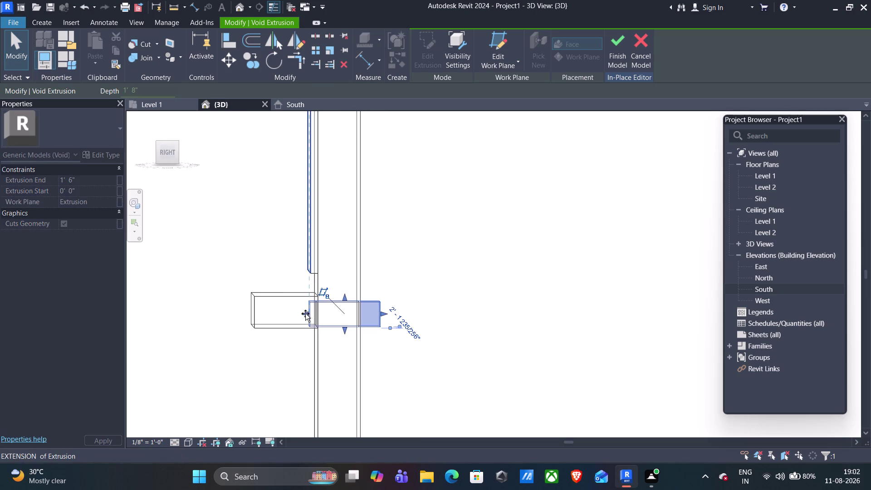
drag(384, 312, 253, 318)
Orbit to inspect the notch, switch to Shaded display, and finish the in-place model.
scroll(up, 3)
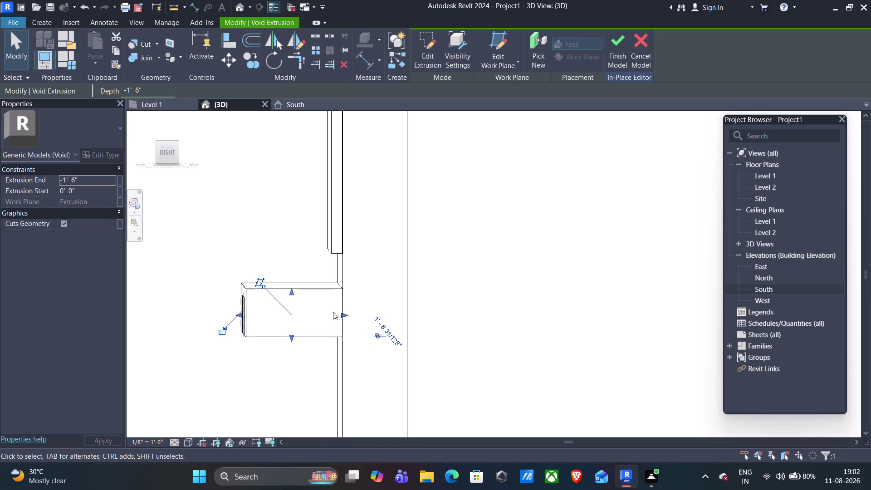
scroll(up, 3)
middle_drag(490, 296, 667, 294)
middle_drag(636, 281, 686, 290)
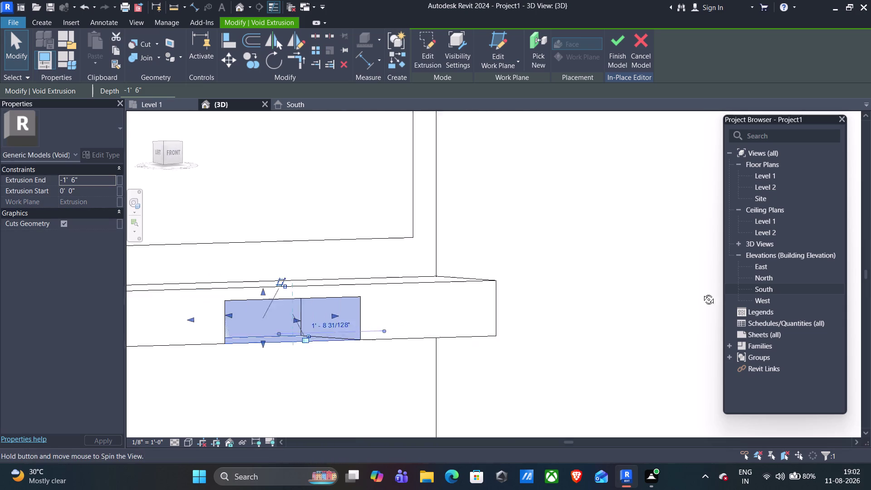
middle_drag(687, 291, 704, 293)
scroll(down, 3)
scroll(down, 3)
middle_drag(568, 333, 604, 340)
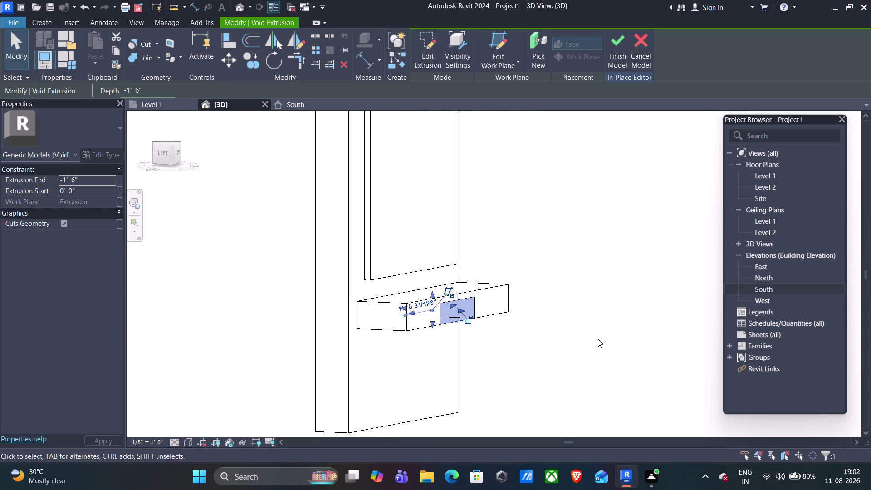
middle_drag(597, 338, 658, 356)
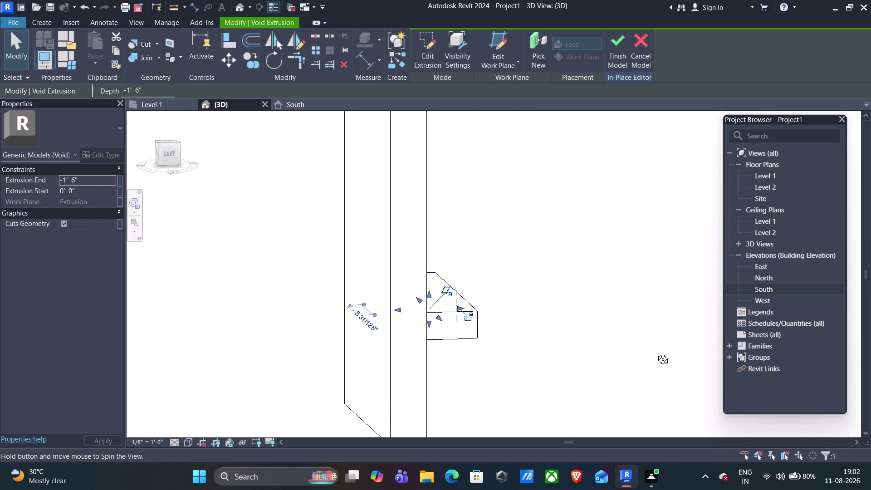
middle_drag(658, 355, 379, 338)
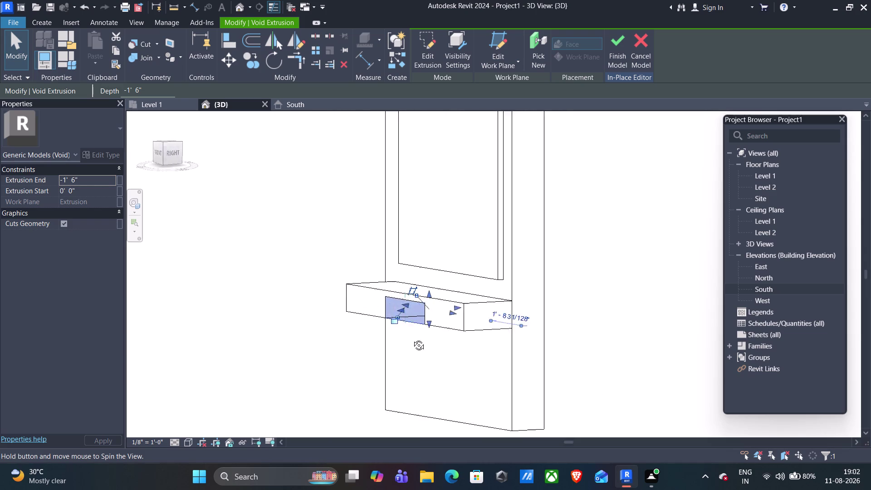
middle_drag(379, 338, 573, 337)
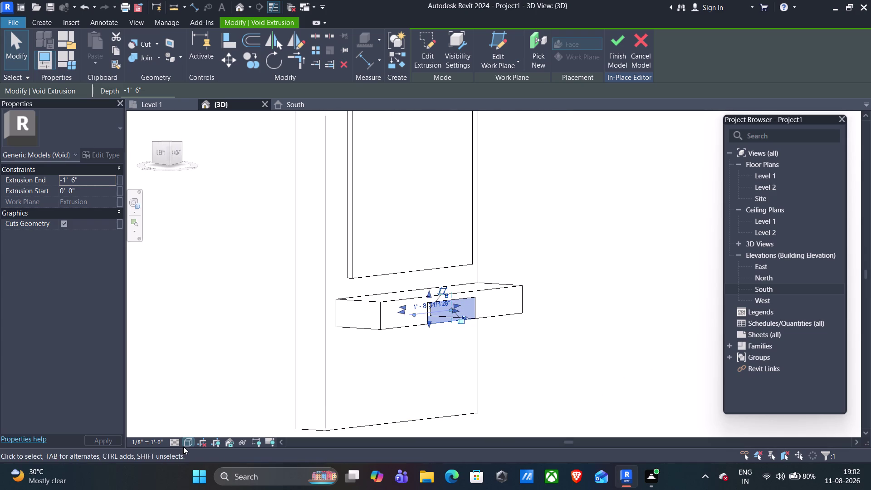
click(183, 446)
click(208, 421)
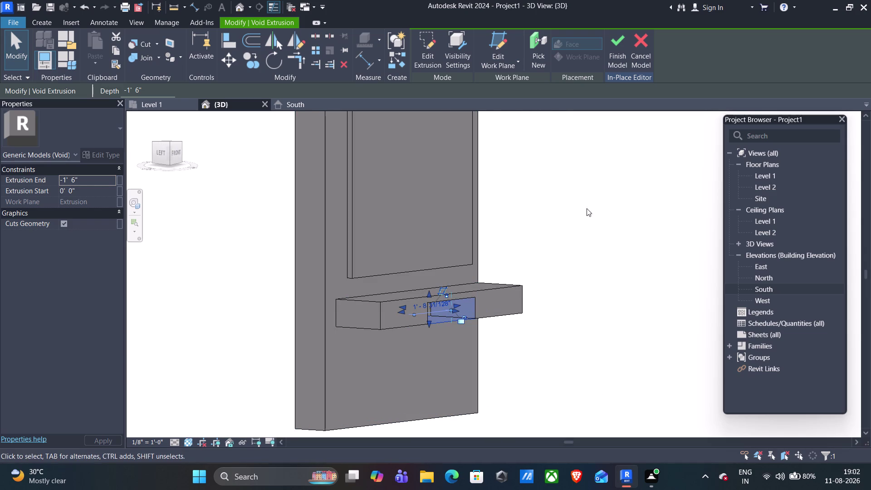
click(615, 59)
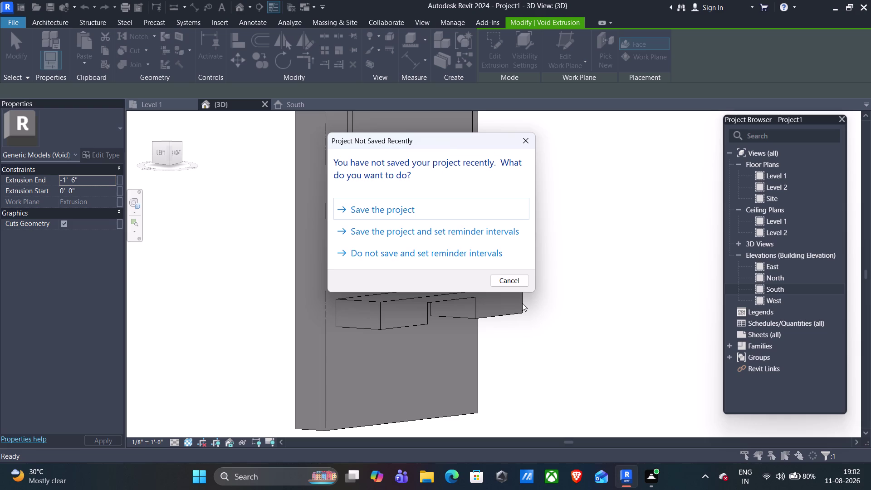
Save the project from the reminder dialog as 'tv, cubboard crockery dressing units'.
click(437, 209)
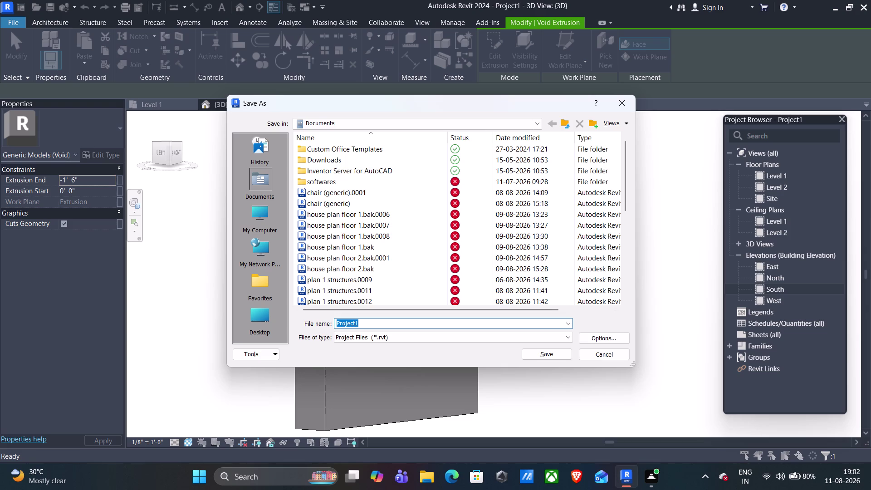
text(t)
text(v)
key(comma)
key(space)
text(cu)
text(b)
text(boa)
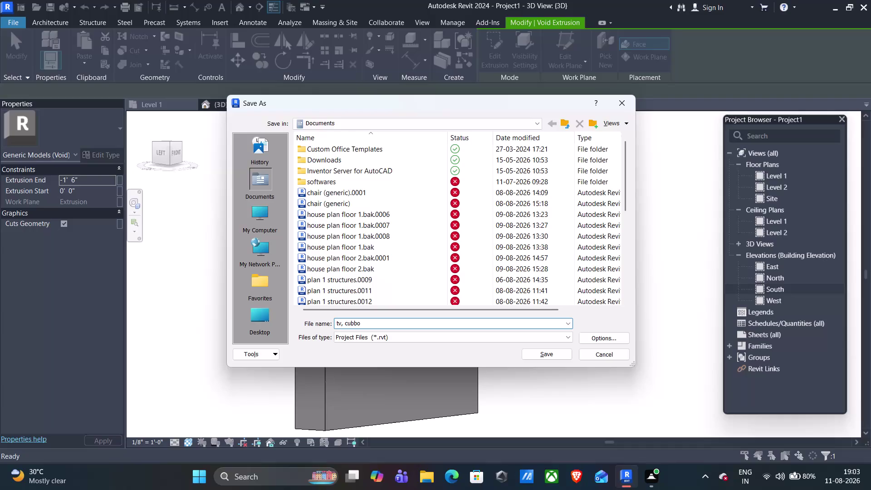
text(rd cro)
text(cker)
text(y dr)
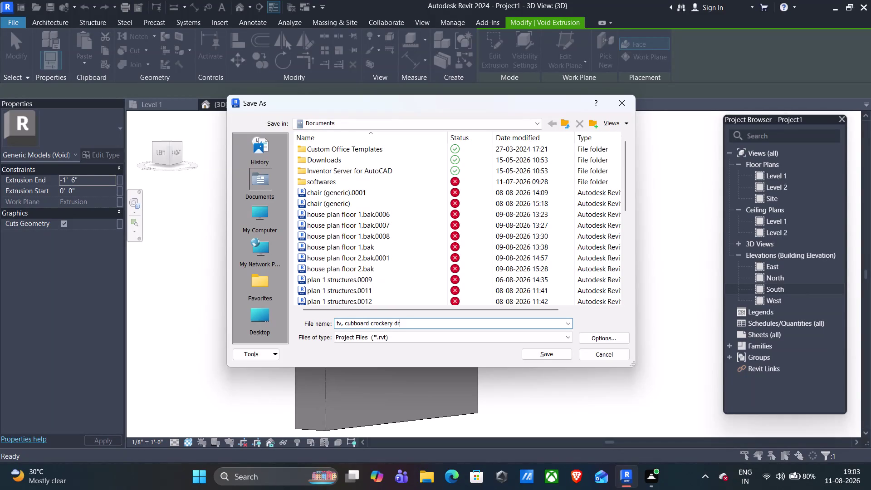
text(ession)
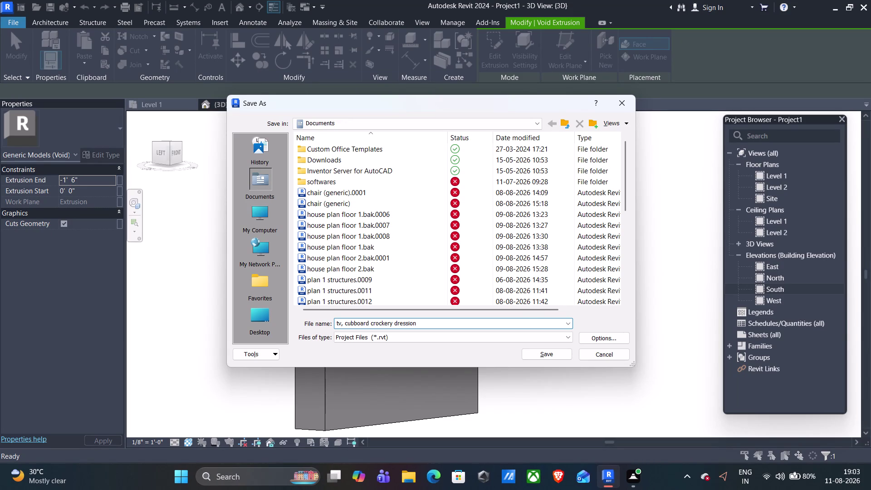
key(BackSpace)
key(BackSpace)
text(ng)
key(space)
text(un)
text(its)
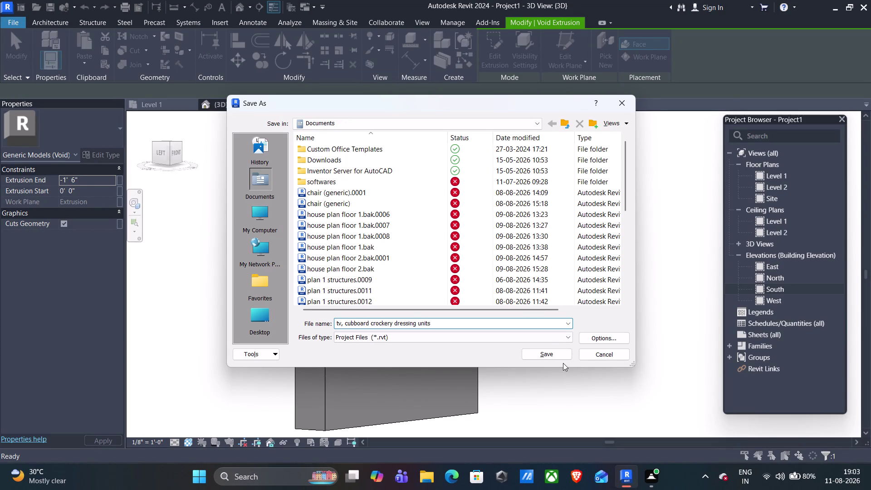
click(561, 356)
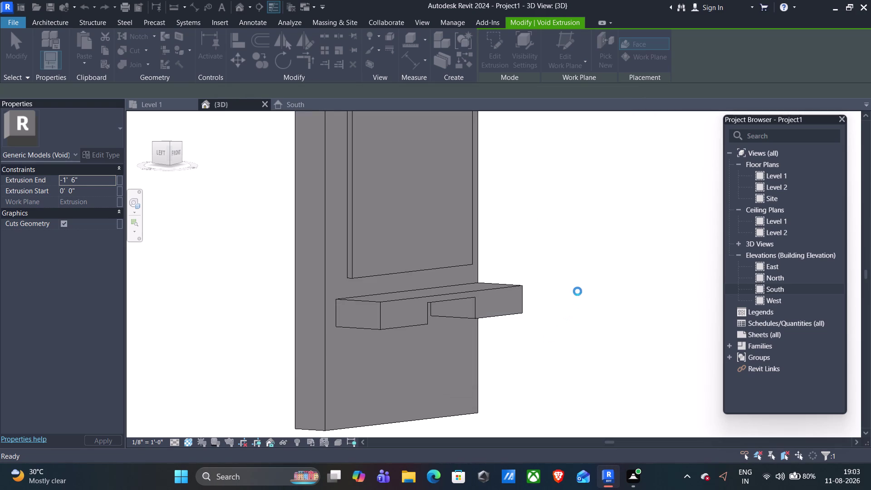
Orbit and zoom the 3D view to inspect the notched shelf and whole wall.
middle_drag(610, 260, 570, 266)
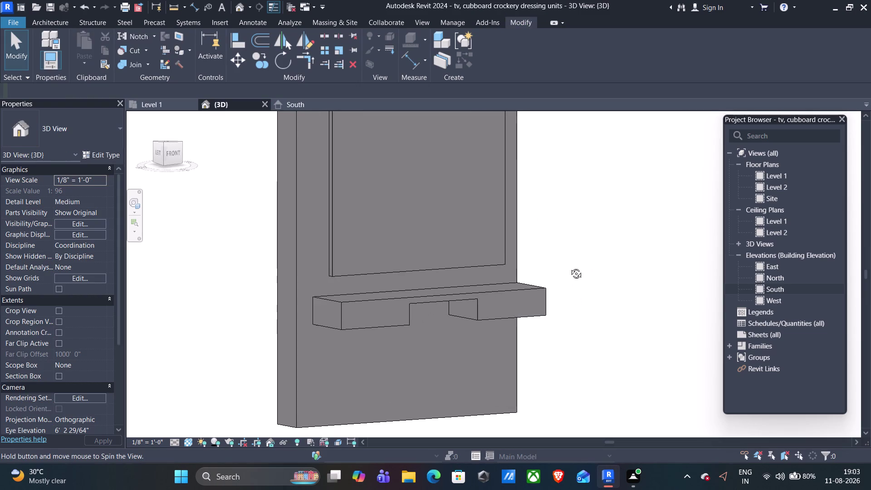
middle_drag(570, 267, 613, 279)
scroll(down, 3)
scroll(down, 3)
middle_drag(629, 212, 531, 308)
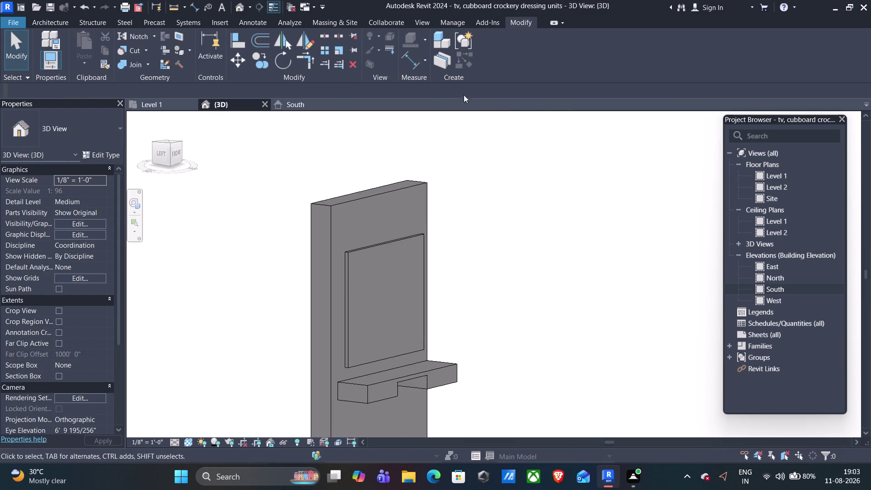
Open the South elevation, frame the shelf notch, and deselect the model.
click(287, 104)
scroll(down, 3)
scroll(down, 3)
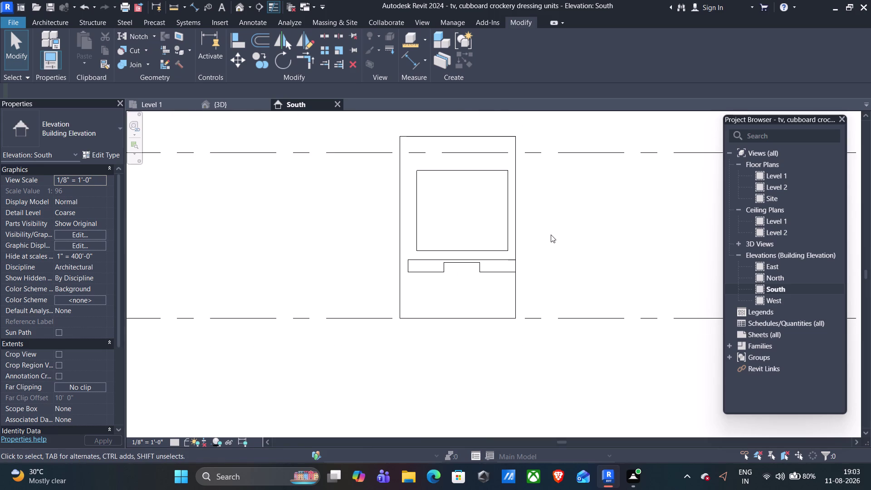
scroll(up, 3)
scroll(down, 3)
middle_drag(506, 254, 405, 287)
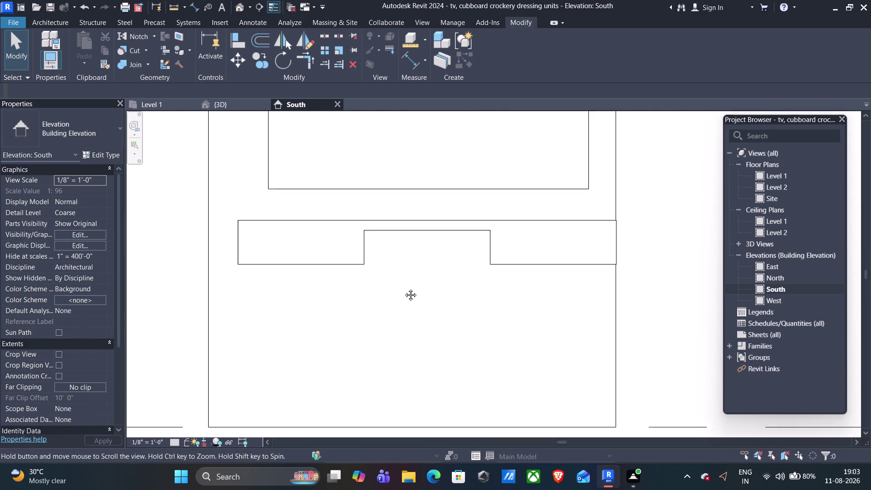
middle_drag(405, 288, 403, 289)
scroll(down, 3)
middle_drag(541, 215, 533, 248)
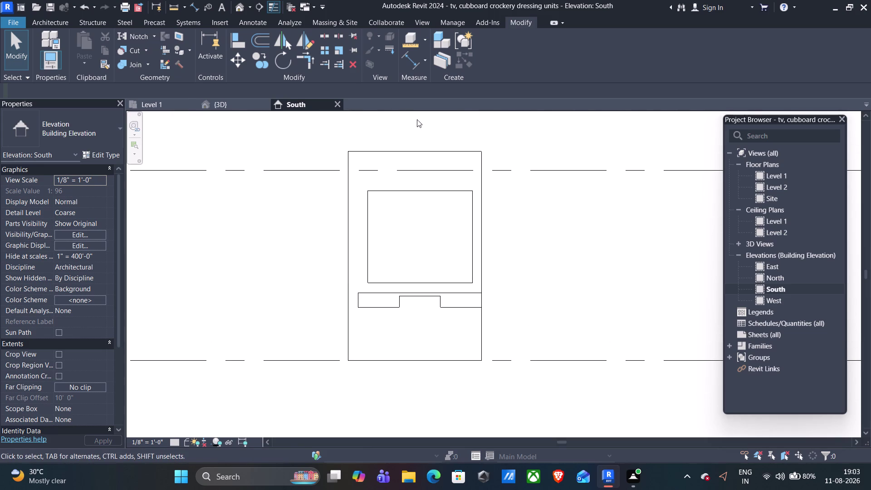
click(175, 104)
click(295, 102)
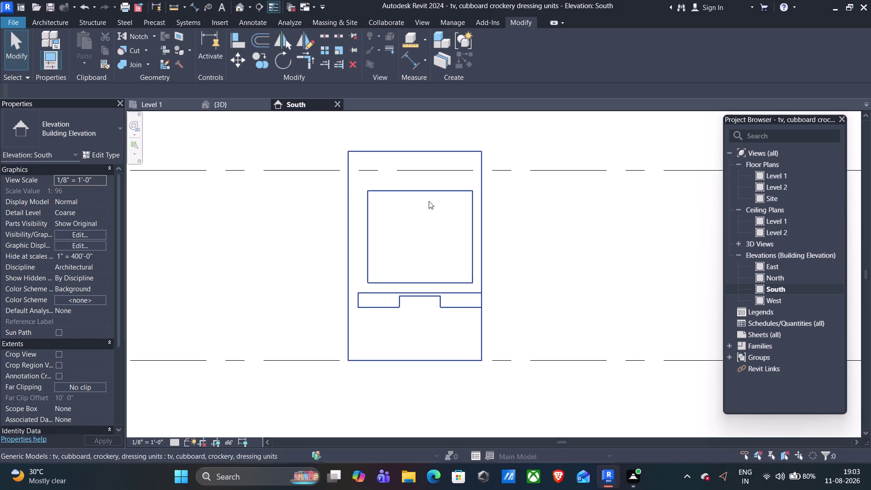
click(173, 6)
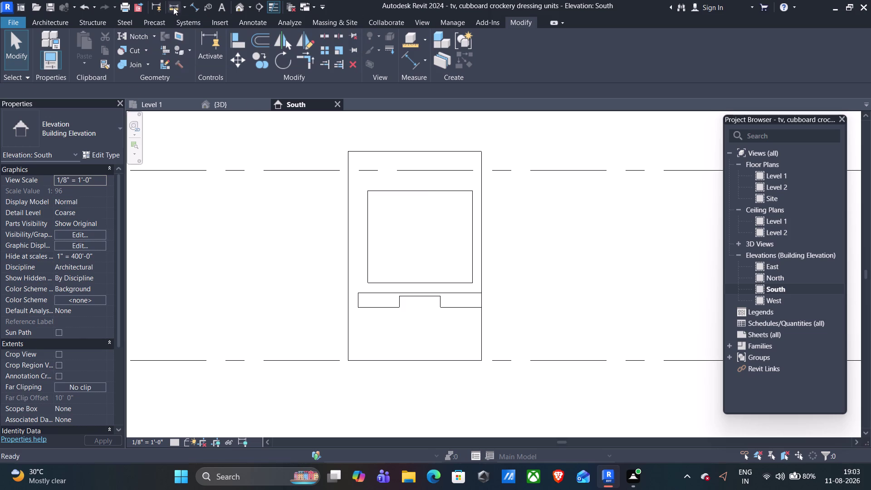
Measure the wall height in the South elevation.
click(368, 222)
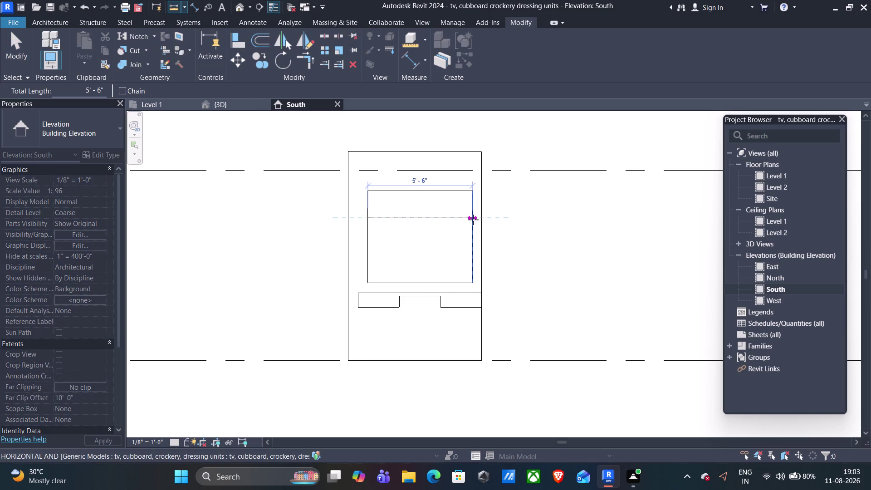
key(Escape)
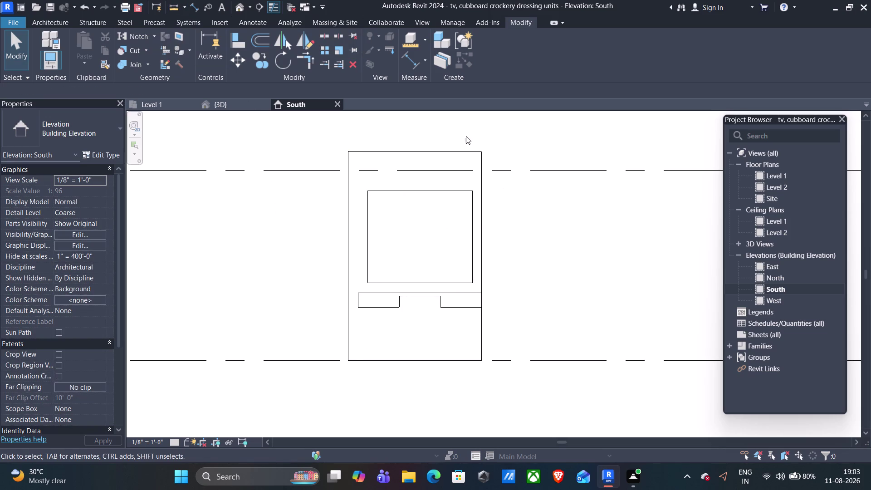
click(171, 7)
click(348, 154)
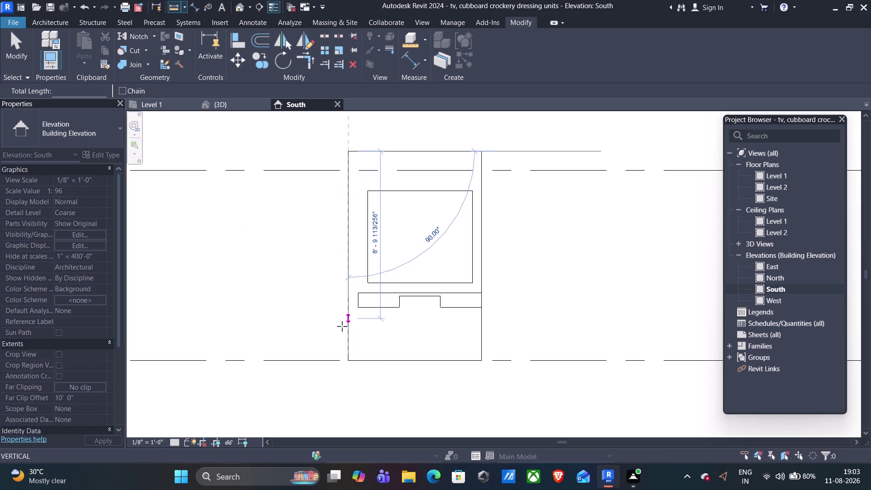
click(345, 362)
Measure below the wall, then the shelf notch's width and depth.
click(514, 387)
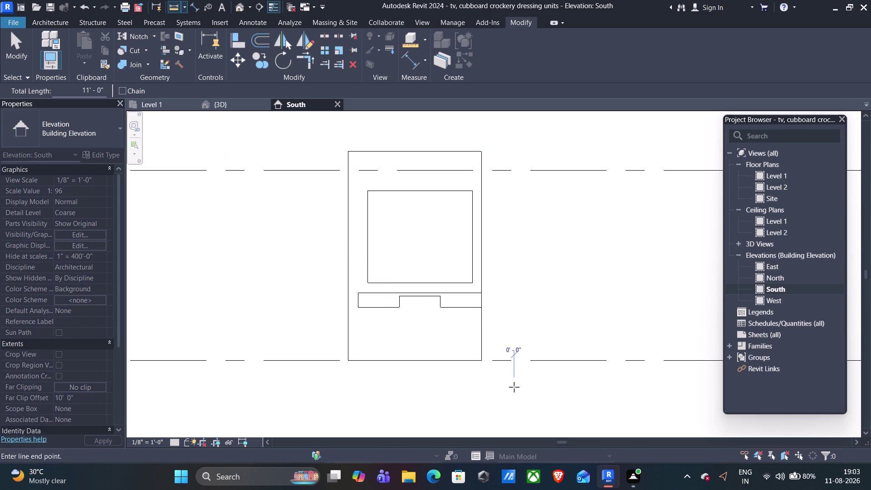
click(456, 410)
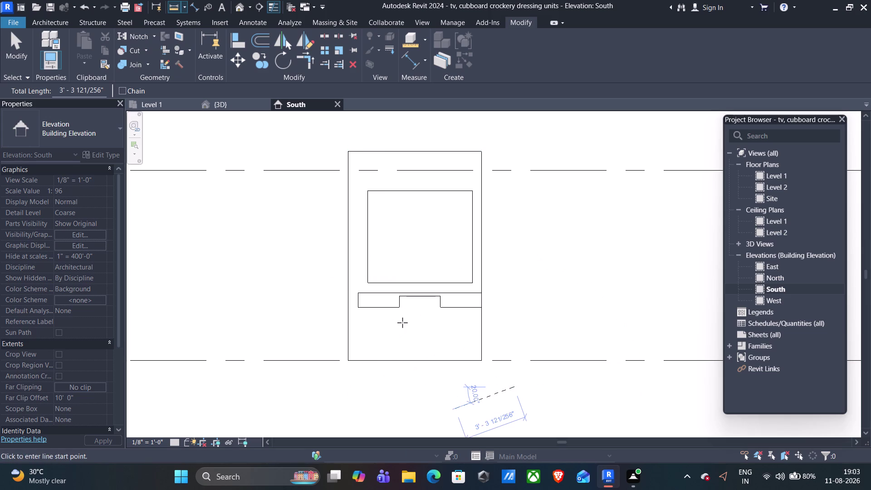
scroll(up, 3)
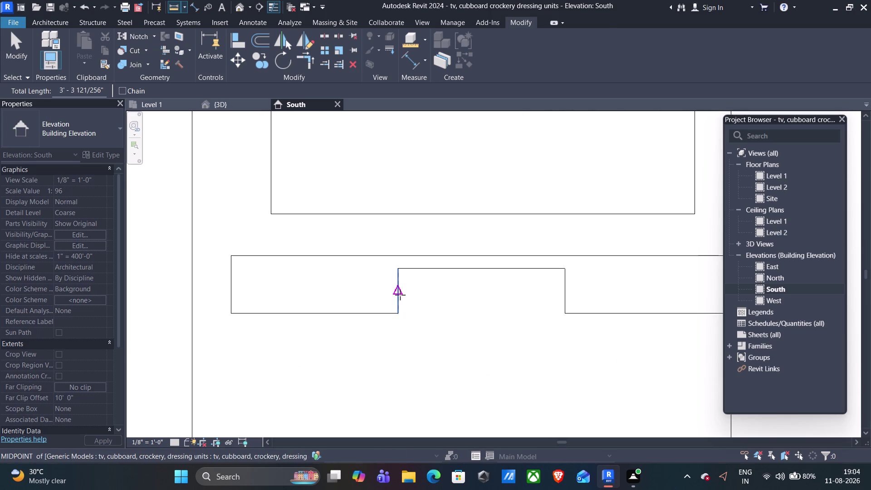
click(400, 295)
click(565, 289)
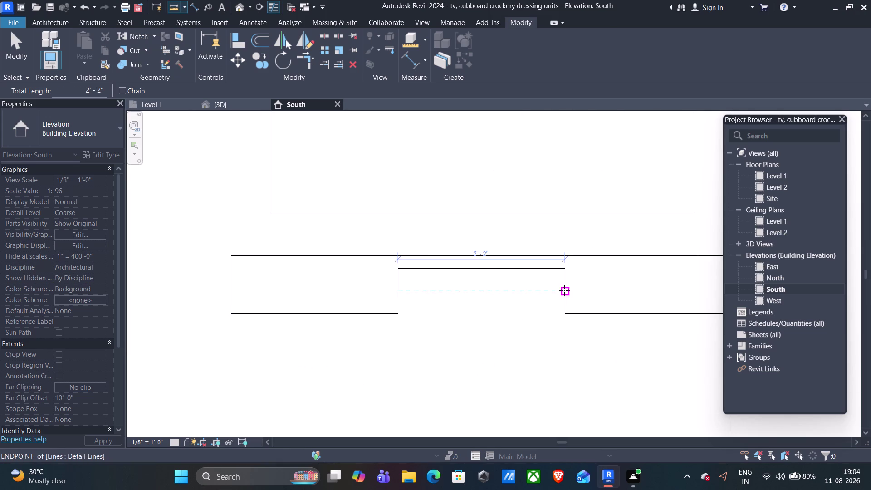
click(560, 339)
click(568, 290)
click(568, 290)
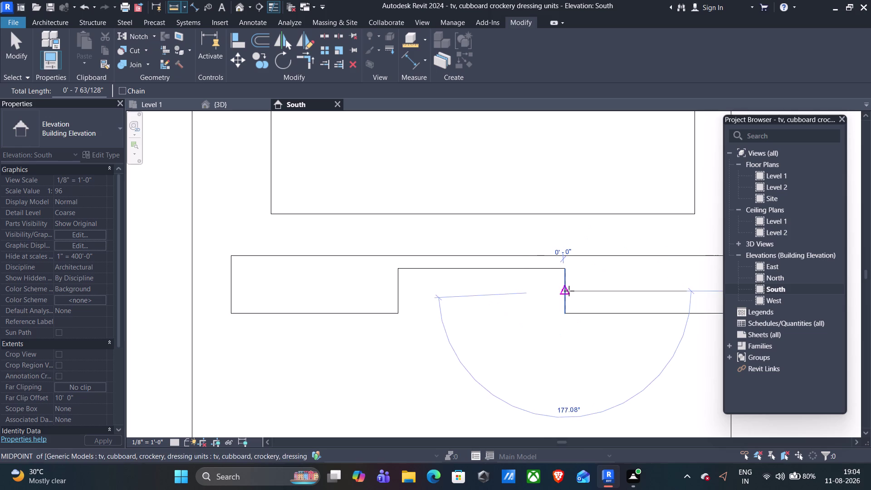
Measure from the shelf's left end to the notch, then return to the 3D view.
middle_drag(656, 284, 484, 299)
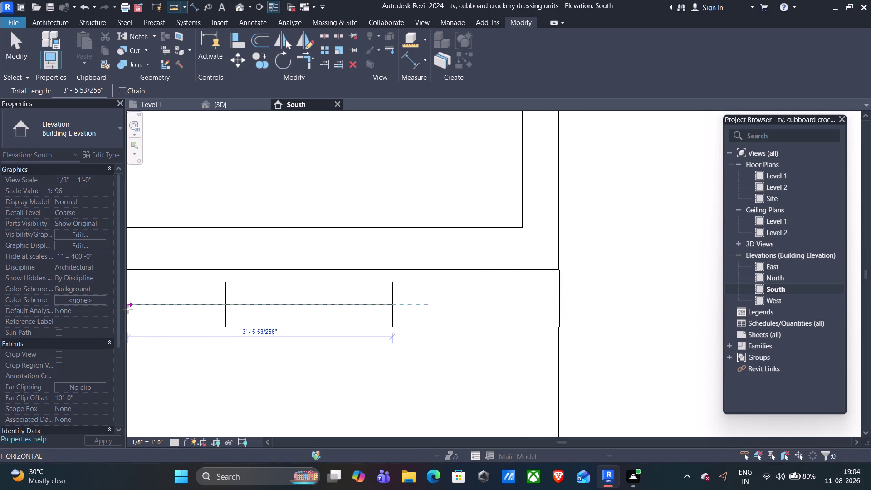
middle_drag(132, 305, 272, 308)
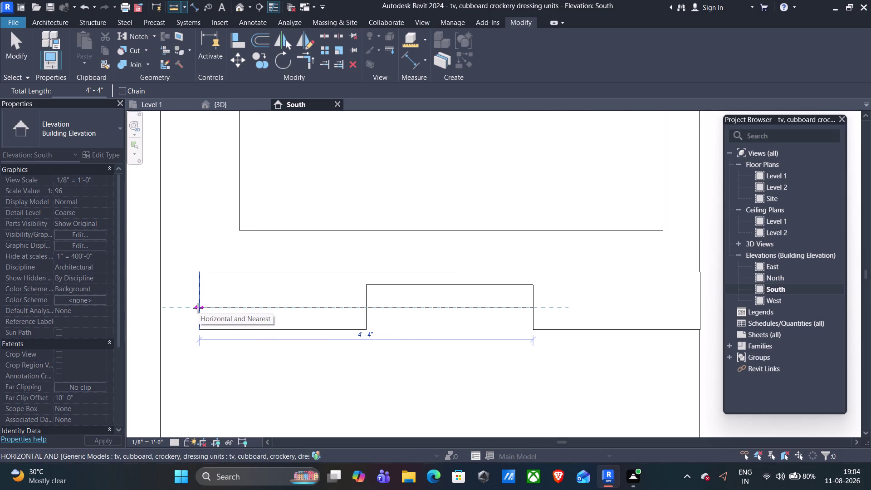
click(402, 305)
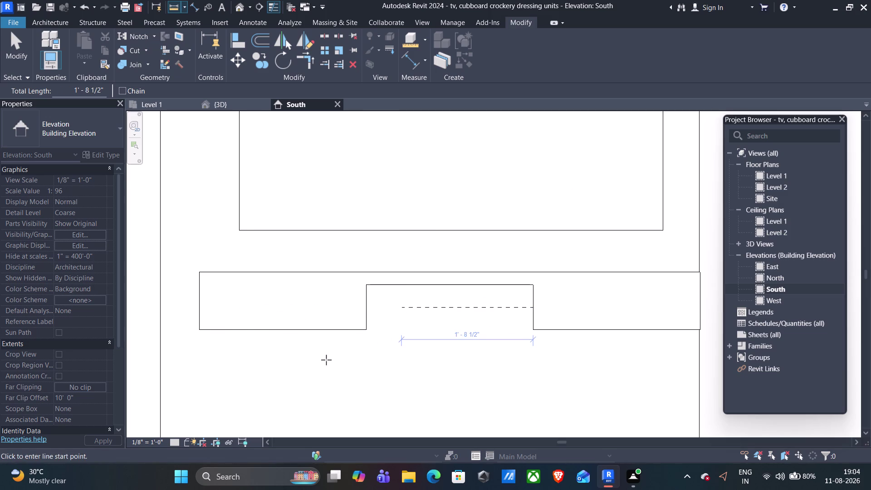
click(240, 108)
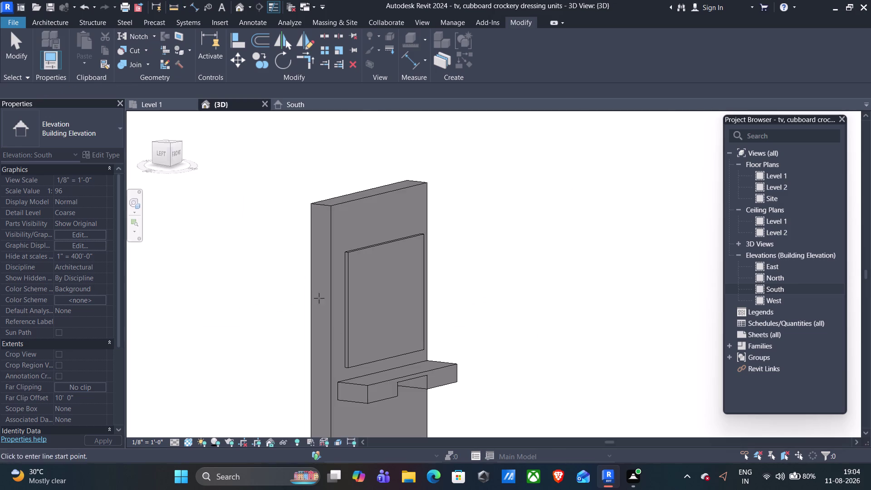
Measure the shelf's front edge and depth on the 3D model.
scroll(up, 3)
click(356, 370)
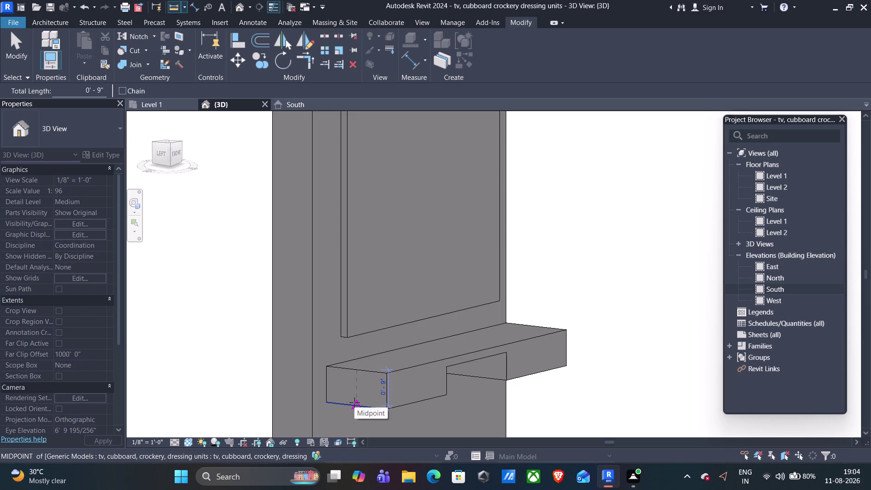
click(356, 403)
click(328, 386)
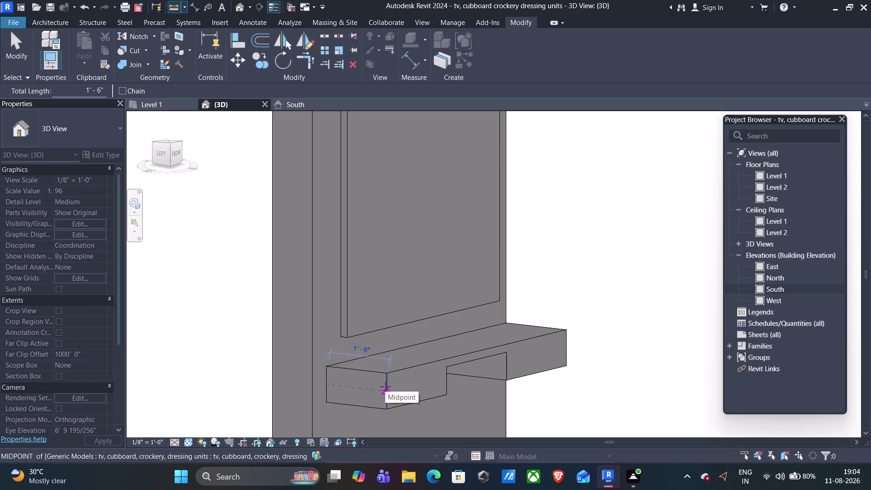
click(466, 400)
Measure the panel's projection and offsets from the wall edge, then stop measuring.
scroll(up, 3)
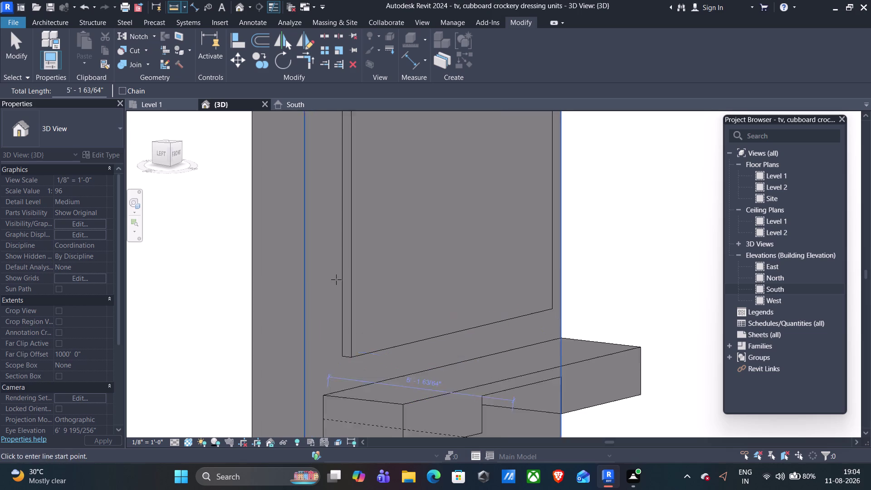
scroll(up, 3)
click(343, 281)
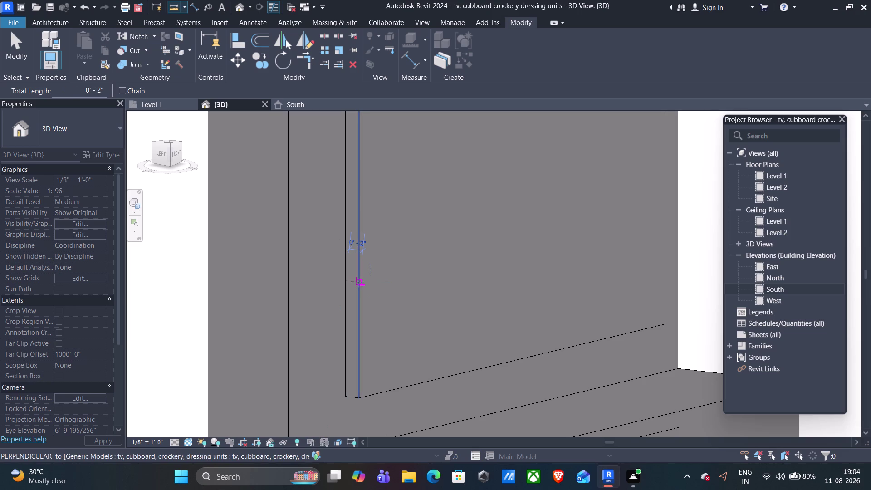
click(235, 291)
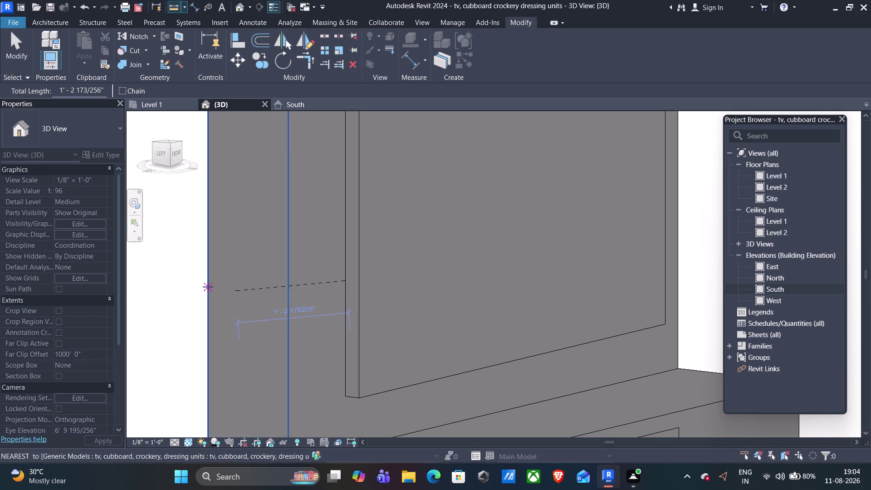
click(208, 287)
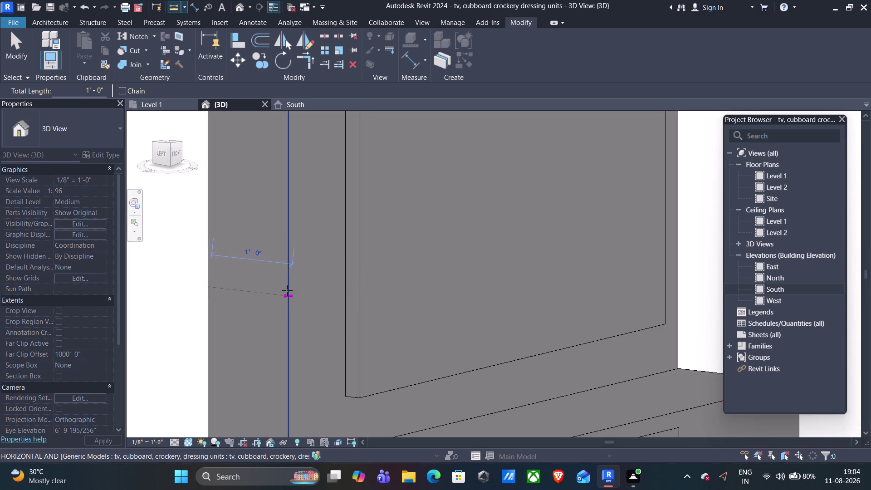
scroll(down, 3)
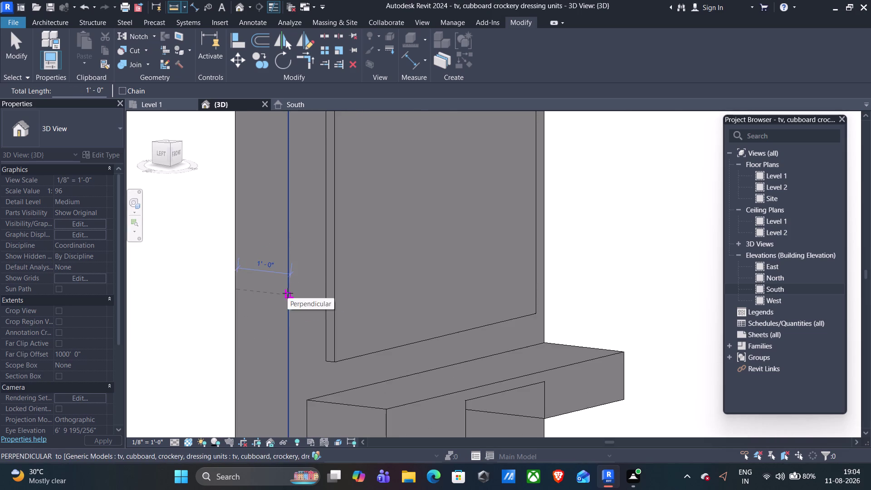
scroll(down, 3)
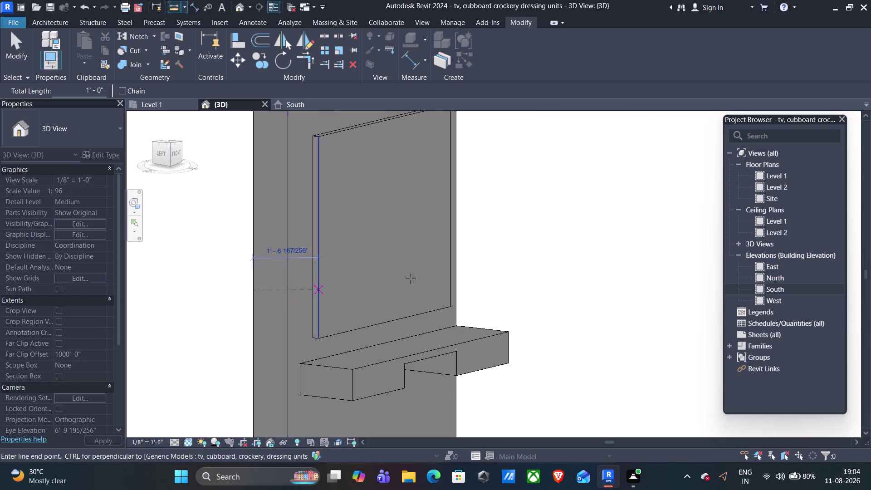
key(Escape)
Zoom out to the whole model and open the Level 1 floor plan.
scroll(down, 3)
scroll(down, 3)
middle_drag(572, 265, 490, 276)
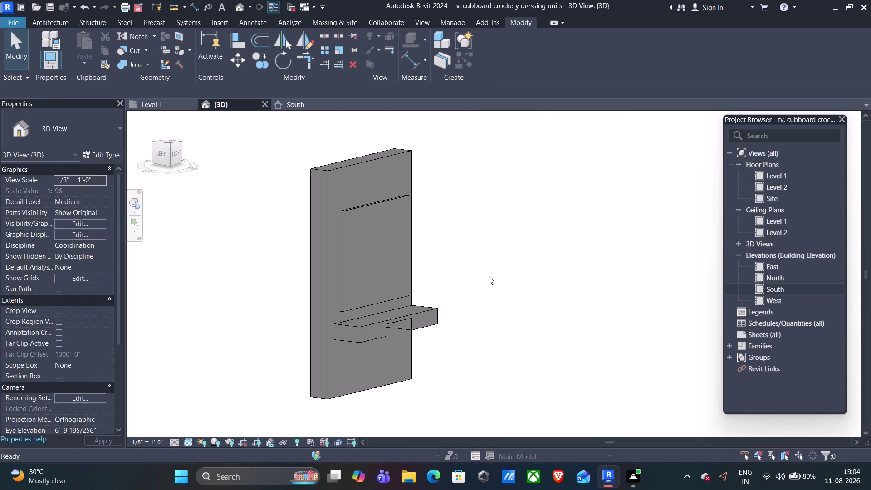
scroll(down, 3)
click(147, 103)
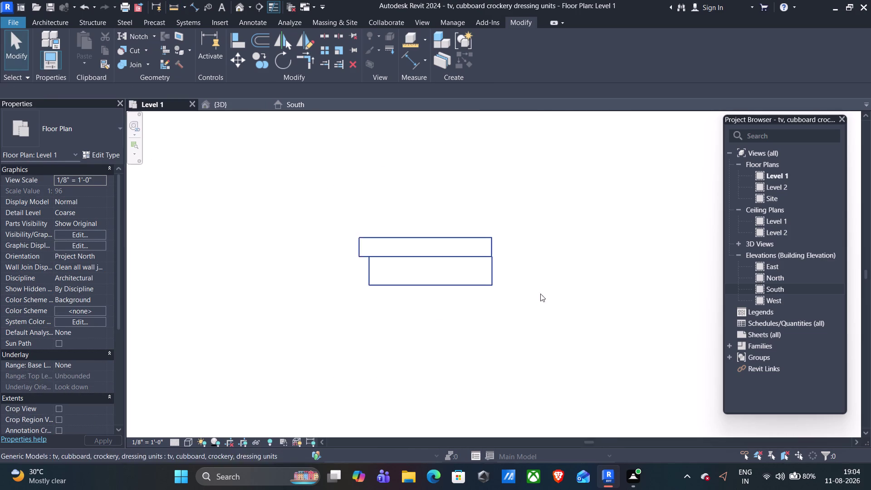
Pan the Level 1 plan to make room on the right and bring up the Architecture tools.
scroll(down, 3)
middle_drag(540, 282, 316, 277)
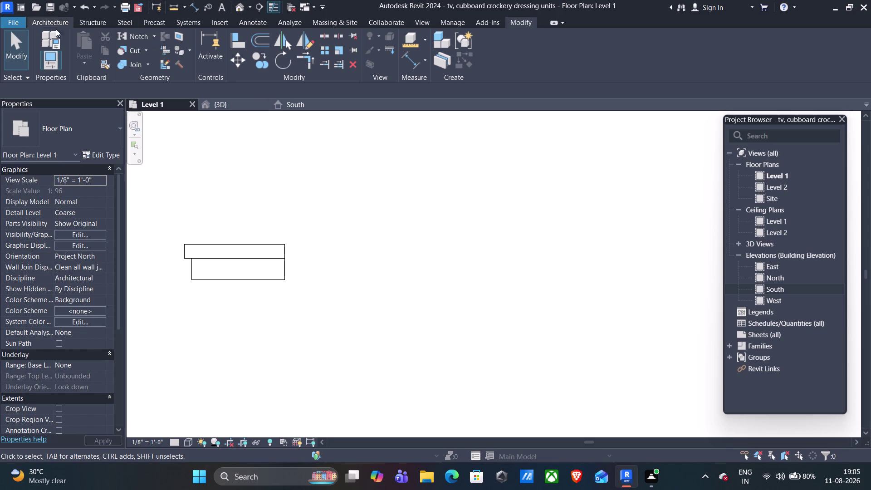
click(64, 26)
Start Model In-Place and choose the Generic Models category.
click(144, 56)
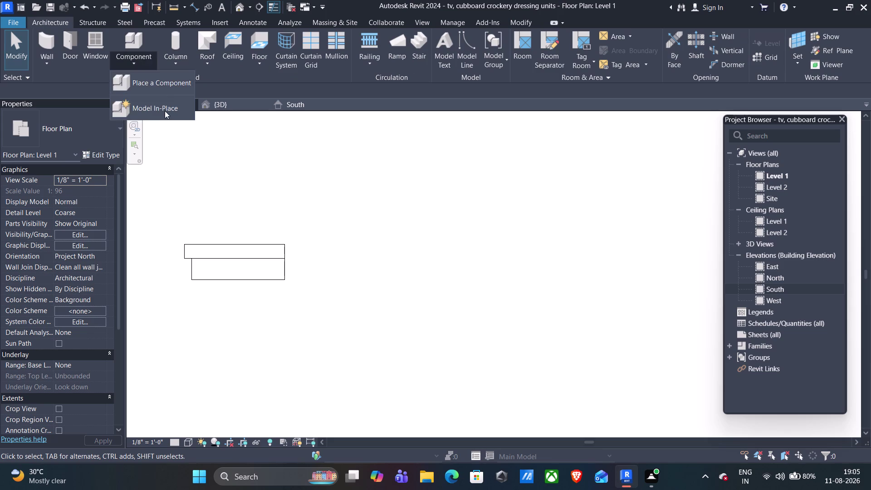
click(165, 111)
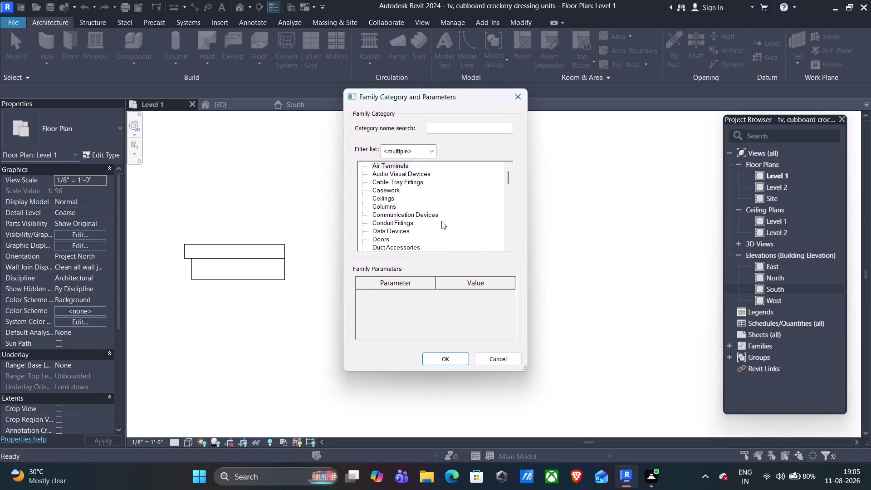
scroll(down, 3)
scroll(down, 3)
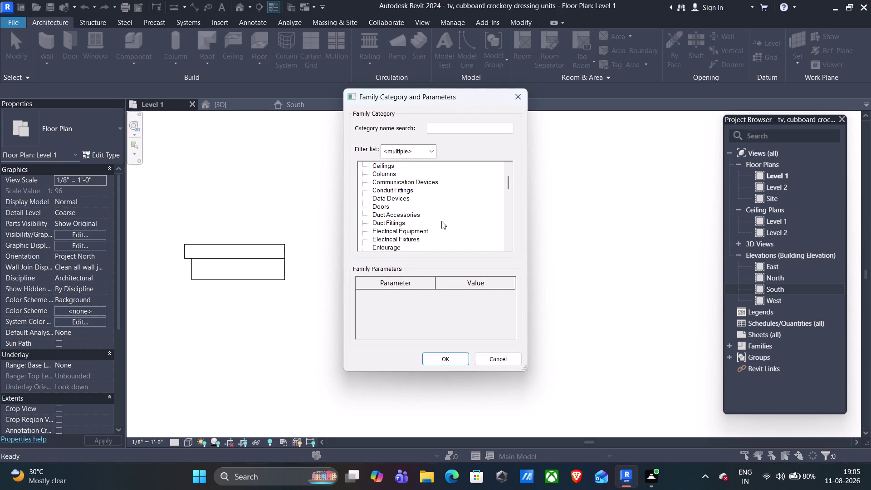
scroll(down, 3)
scroll(down, 3)
scroll(down, 3)
scroll(down, 3)
scroll(up, 3)
click(390, 205)
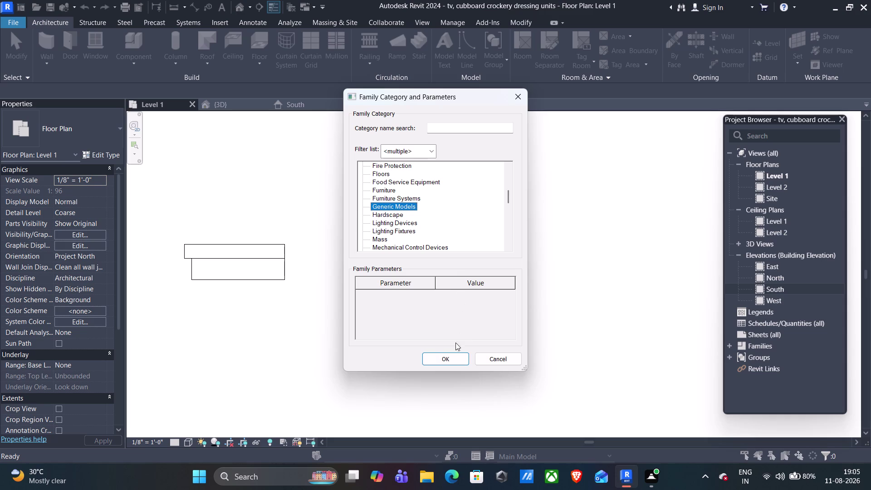
click(443, 360)
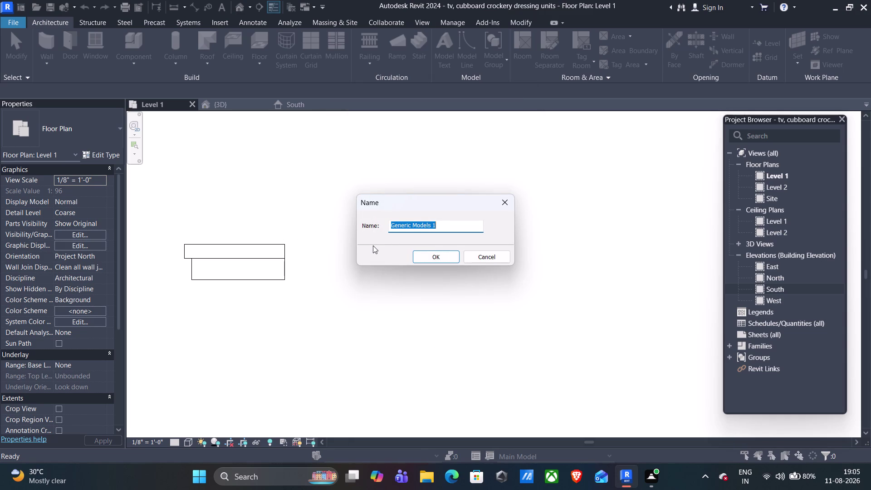
Name the in-place model 'cubboard'.
text(cubb)
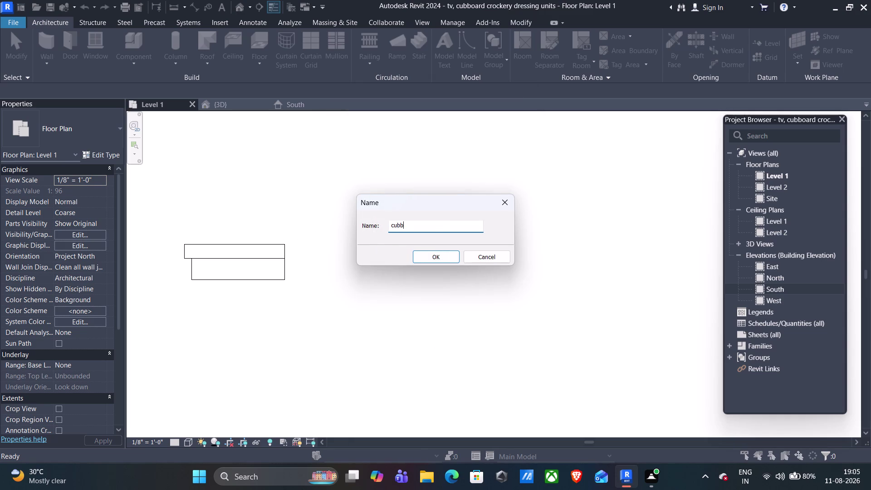
text(oard)
click(444, 257)
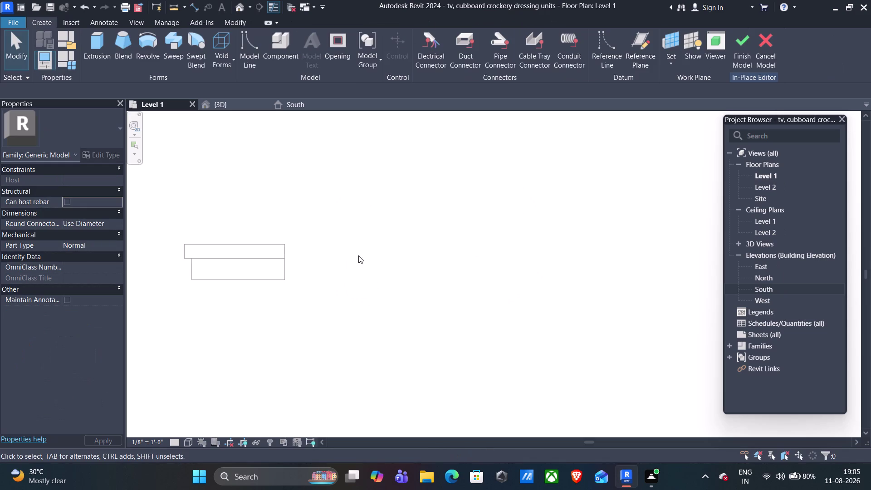
Draw the rectangle sketch and set its depth to 1' - 10".
click(93, 40)
click(456, 39)
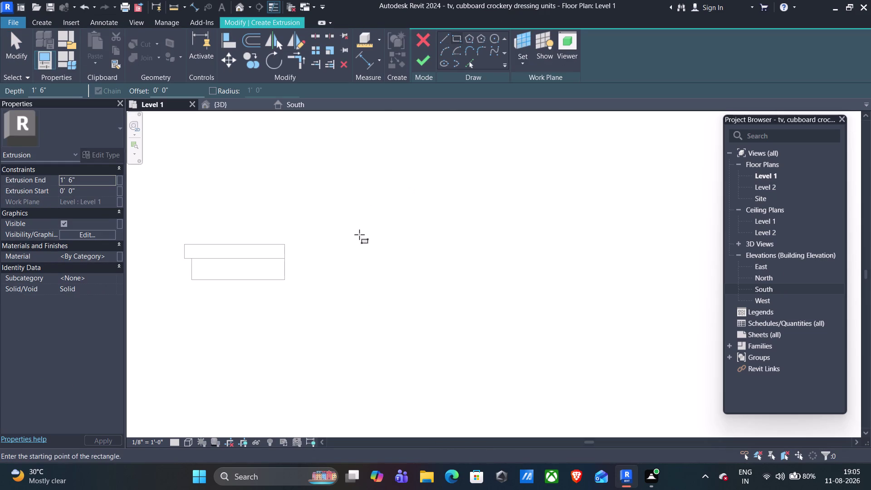
click(393, 244)
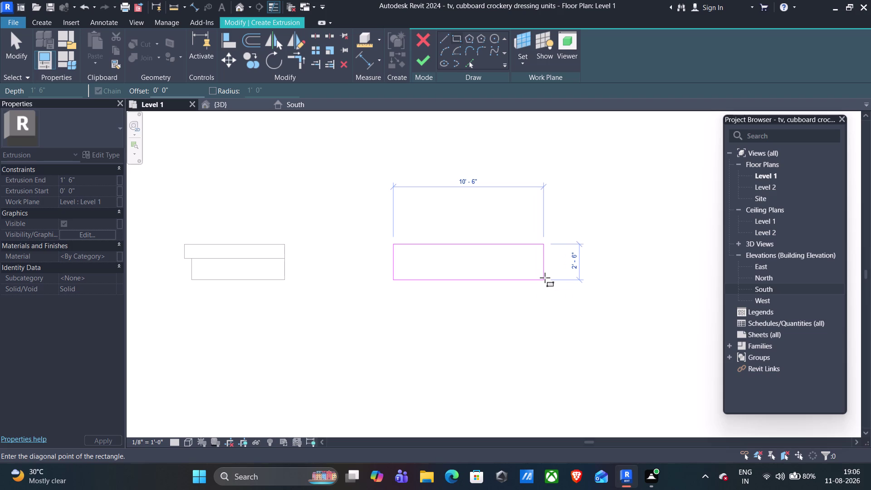
click(493, 265)
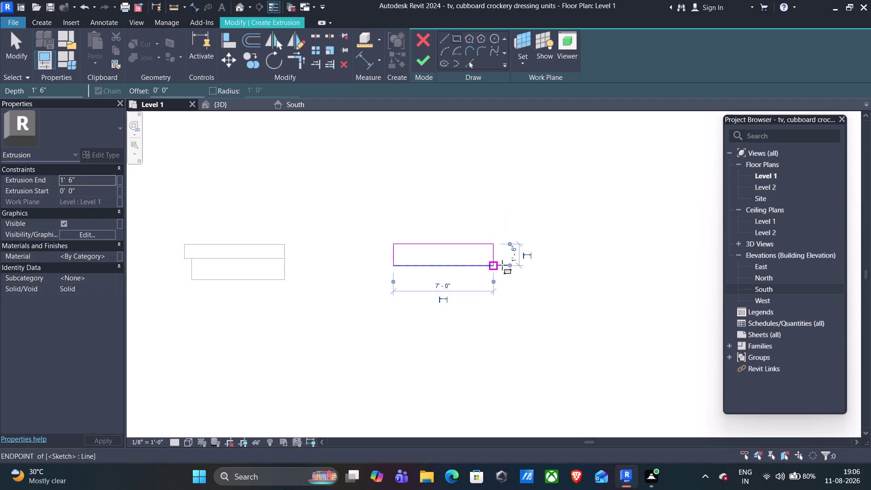
click(513, 257)
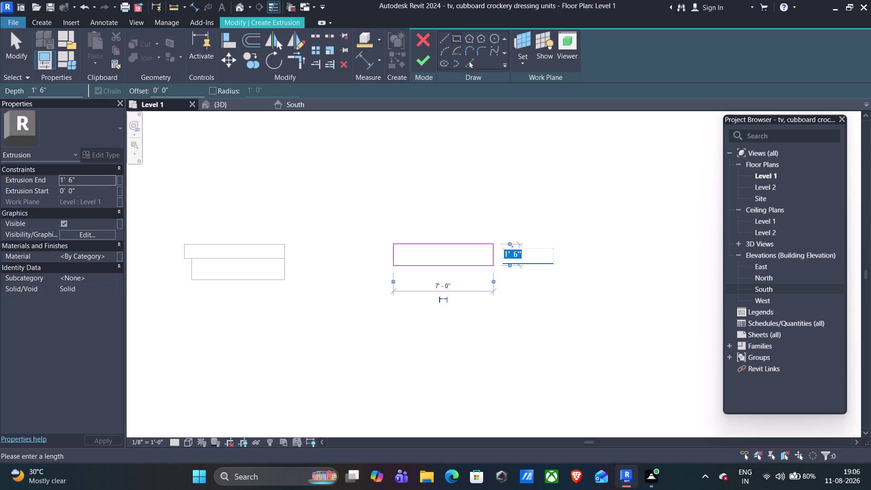
text(1)
text(')
text(10)
text(")
click(447, 281)
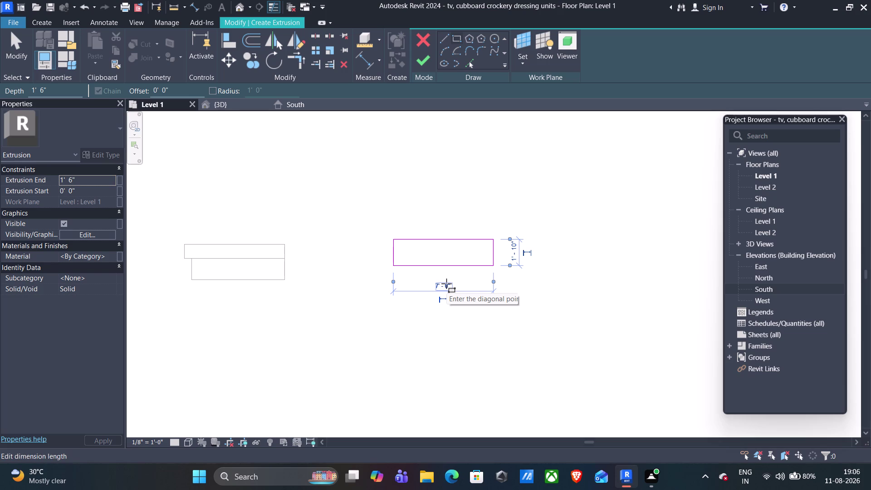
Set the rectangle's width to 5' - 7 1/2" and select the Extrusion End value.
key(5)
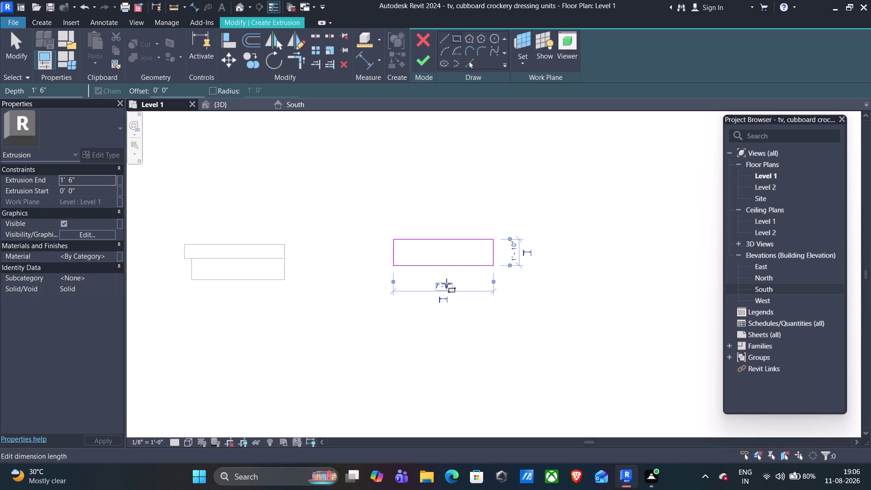
key(apostrophe)
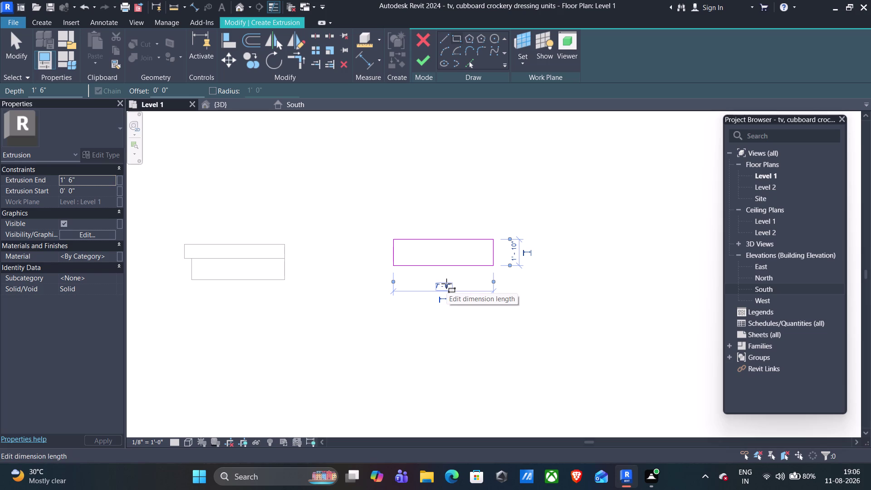
click(441, 283)
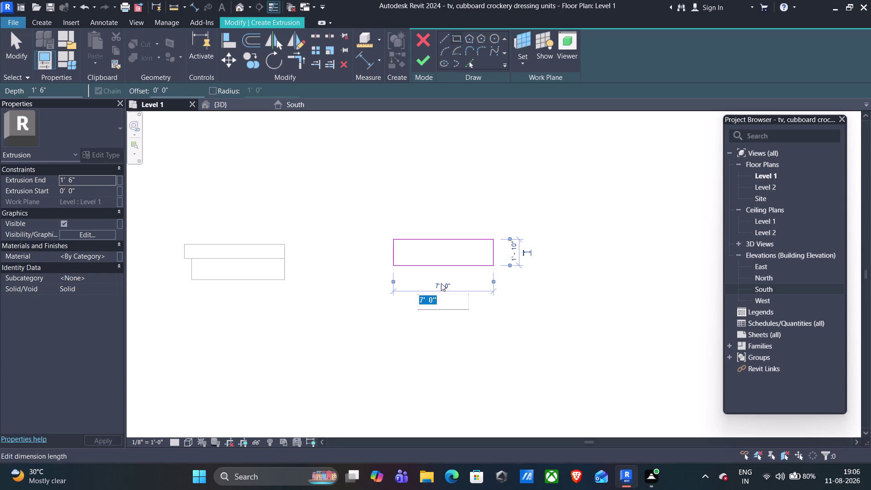
text(5')
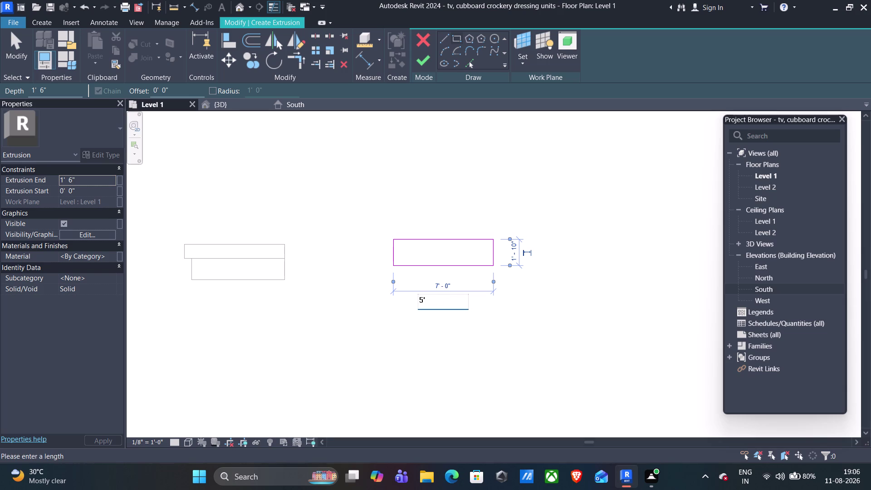
text(7.5")
key(Return)
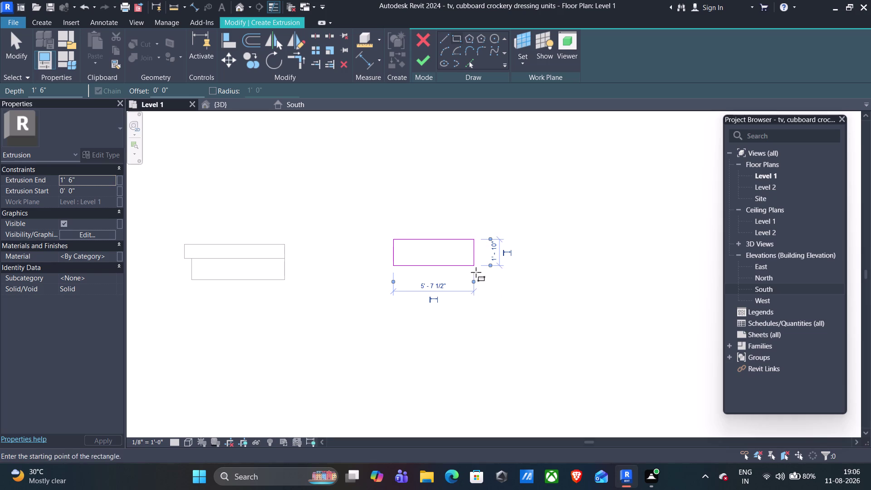
click(79, 179)
drag(78, 179, 44, 179)
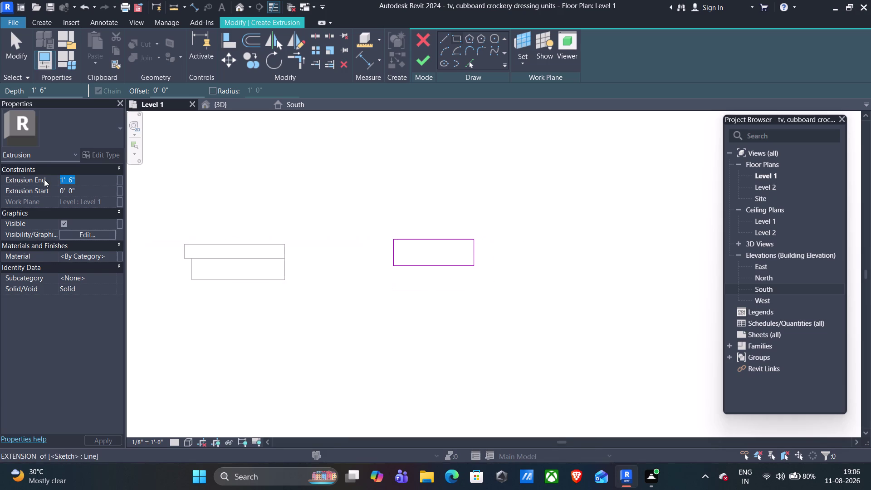
Set Extrusion End to 10' - 0", finish edit mode, and view the block in 3D.
text(10)
key(apostrophe)
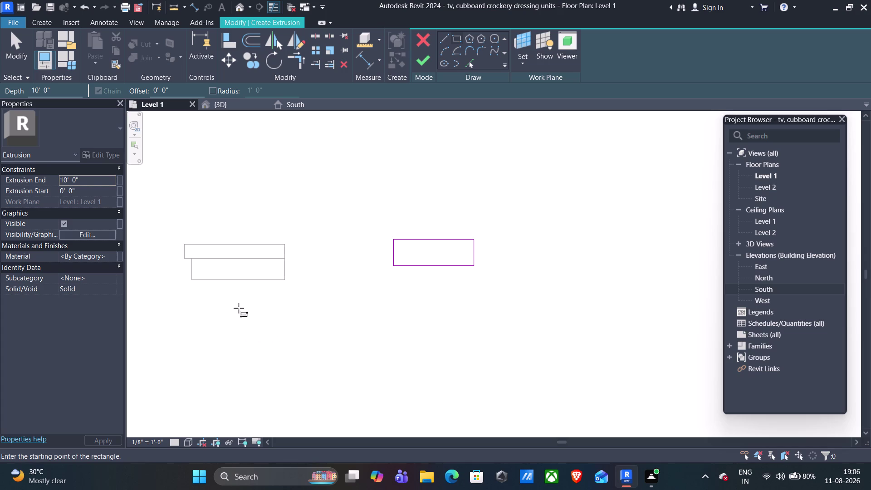
click(222, 101)
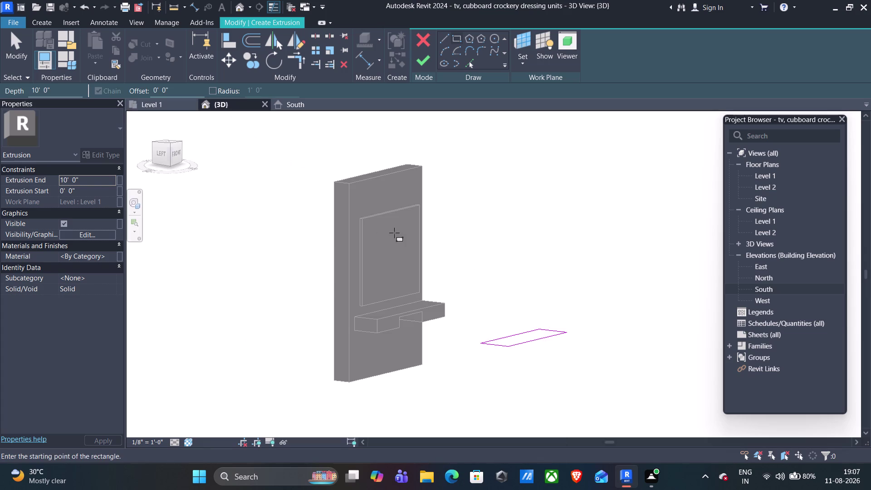
click(167, 106)
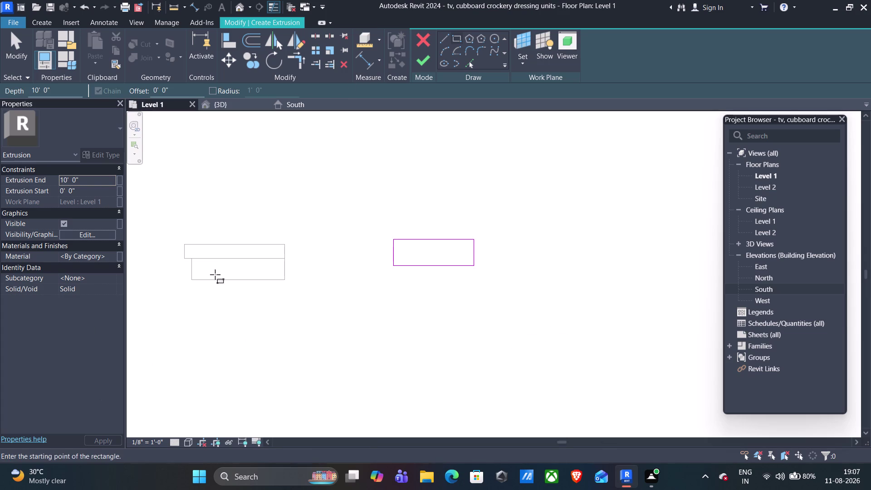
click(422, 56)
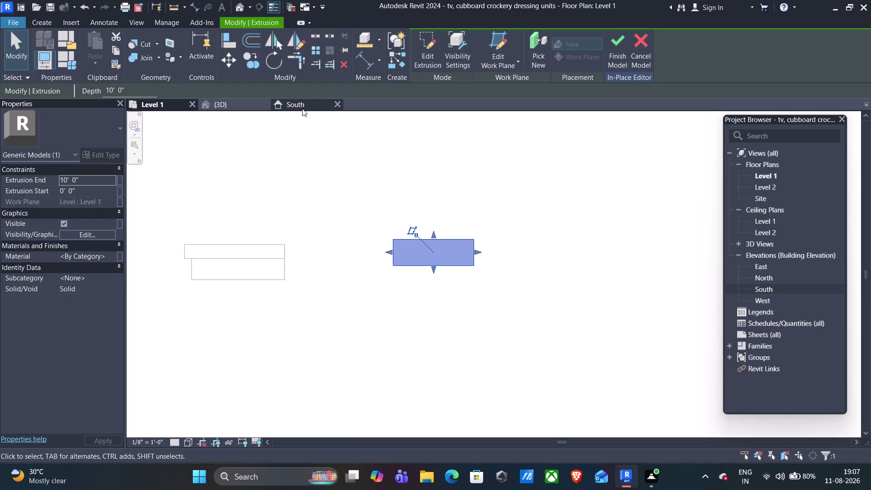
click(219, 104)
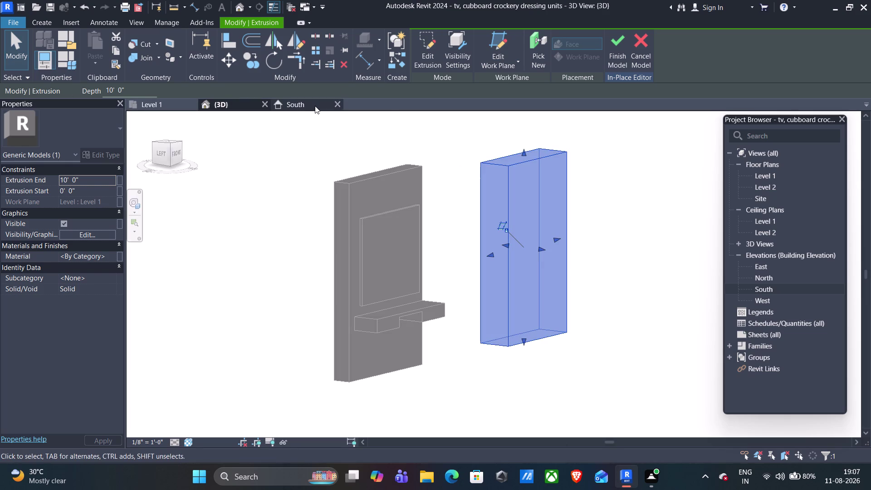
key(Escape)
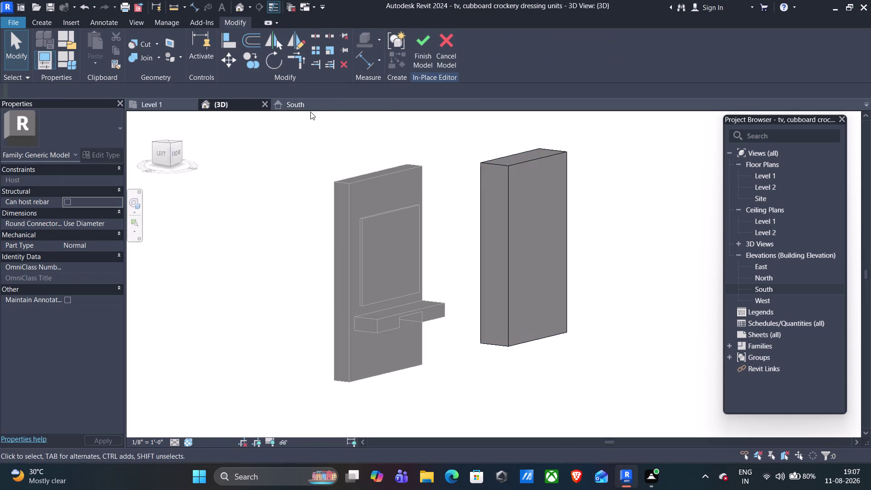
Review the tall block in South elevation and 3D, then show the Create tools.
click(308, 104)
scroll(down, 3)
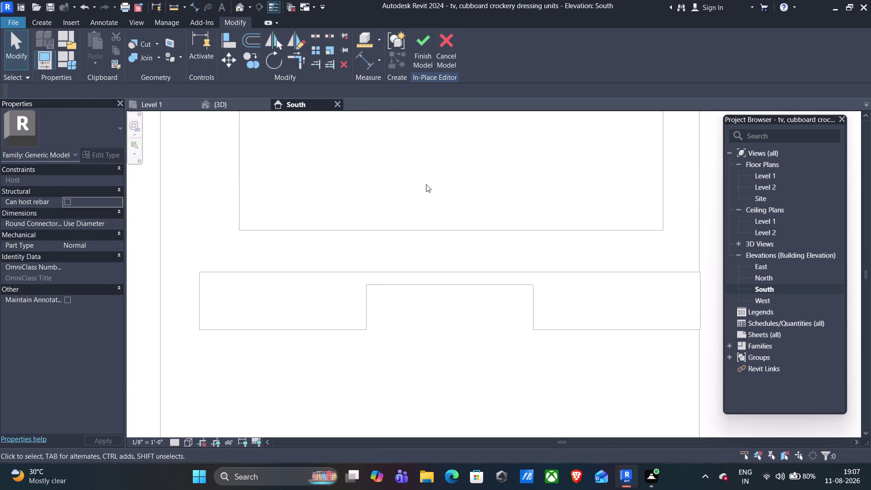
scroll(down, 3)
middle_drag(540, 190, 351, 259)
scroll(up, 3)
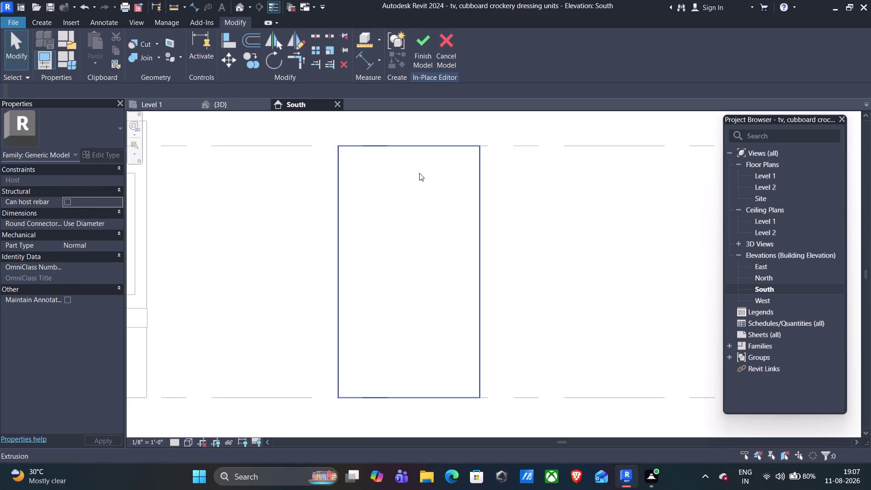
click(240, 105)
scroll(up, 3)
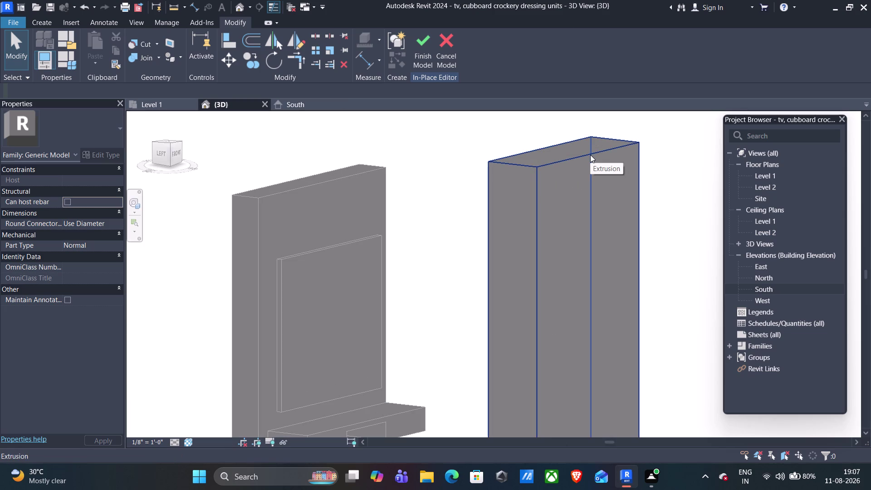
click(45, 26)
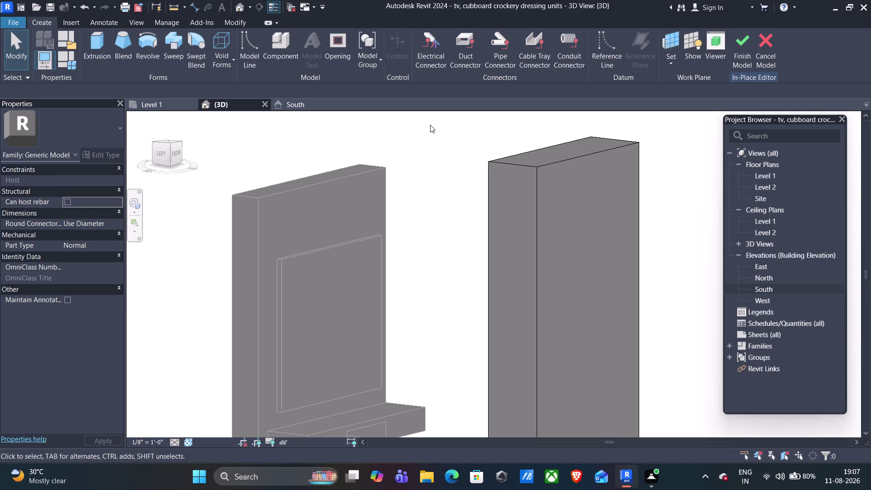
click(224, 51)
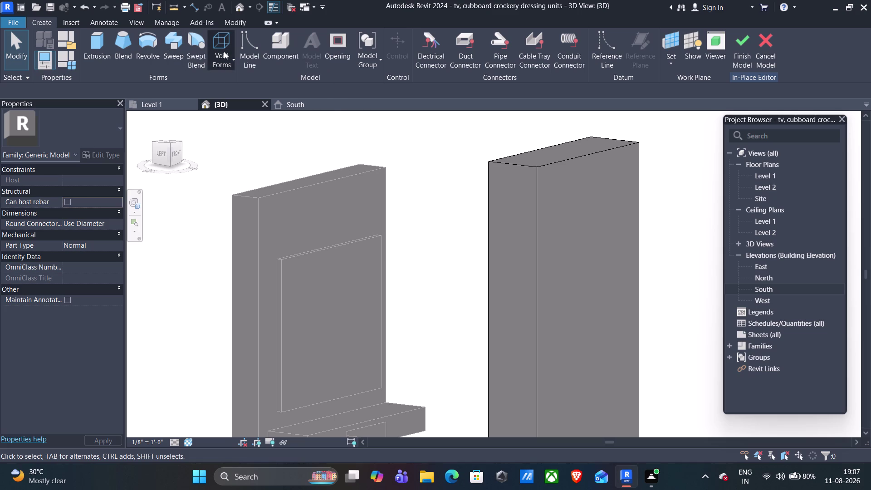
Start a void extrusion with its work plane on the tall block's front face.
click(244, 90)
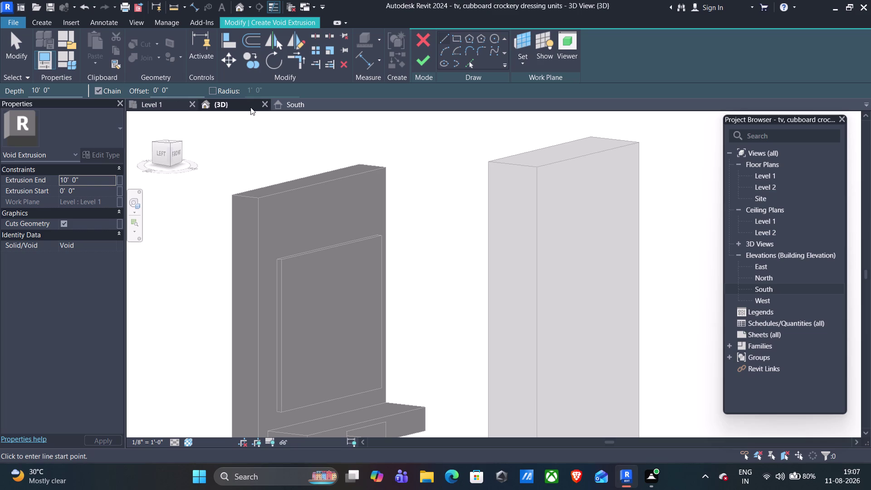
click(522, 58)
click(535, 84)
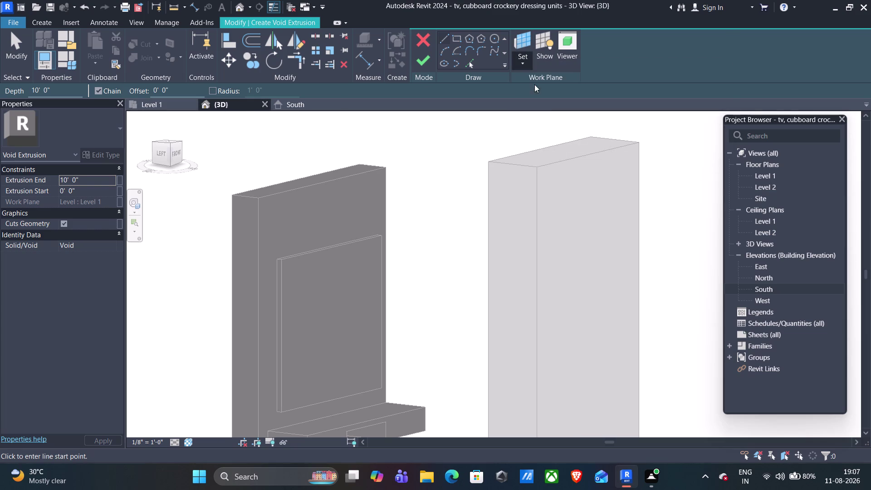
click(361, 251)
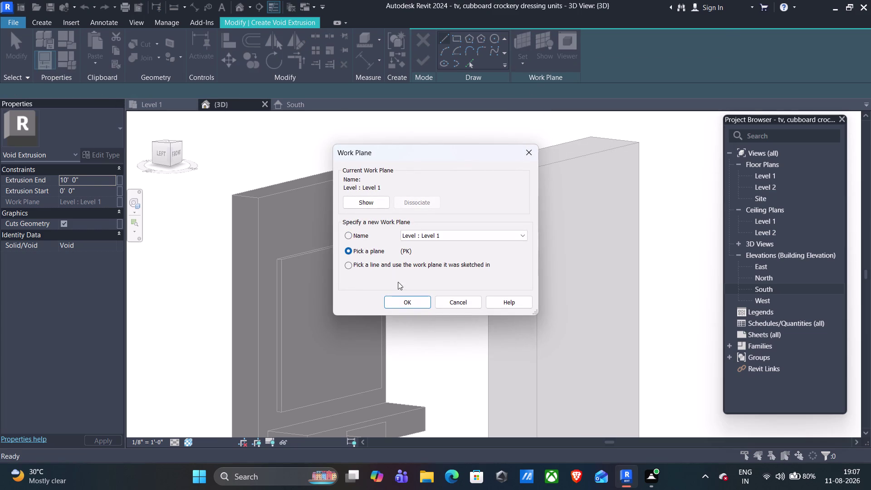
click(411, 304)
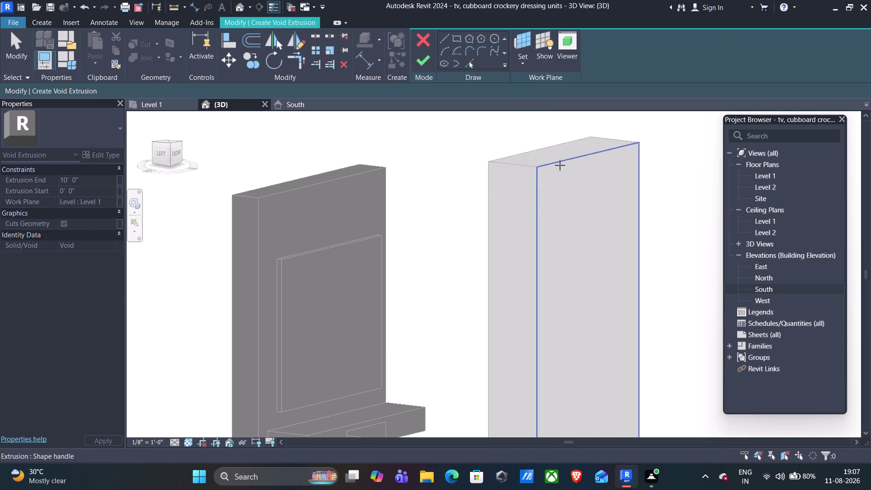
click(560, 165)
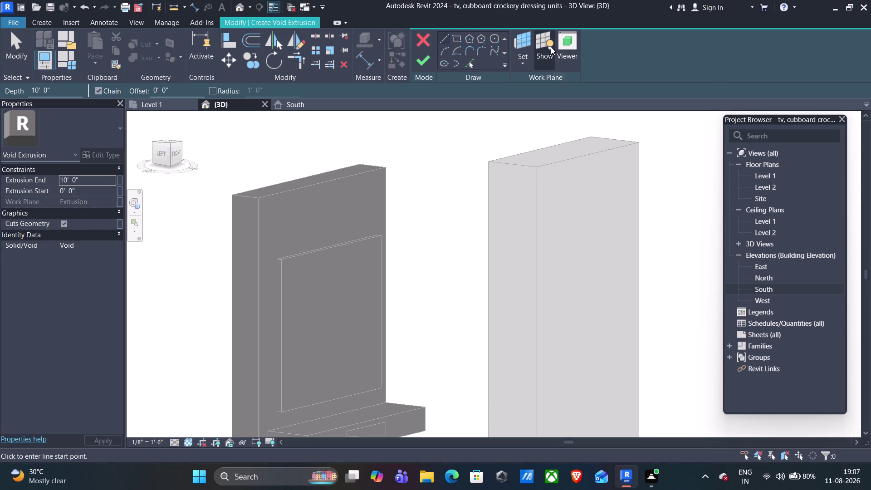
Switch to the South elevation and choose the Rectangle sketch tool.
double_click(551, 47)
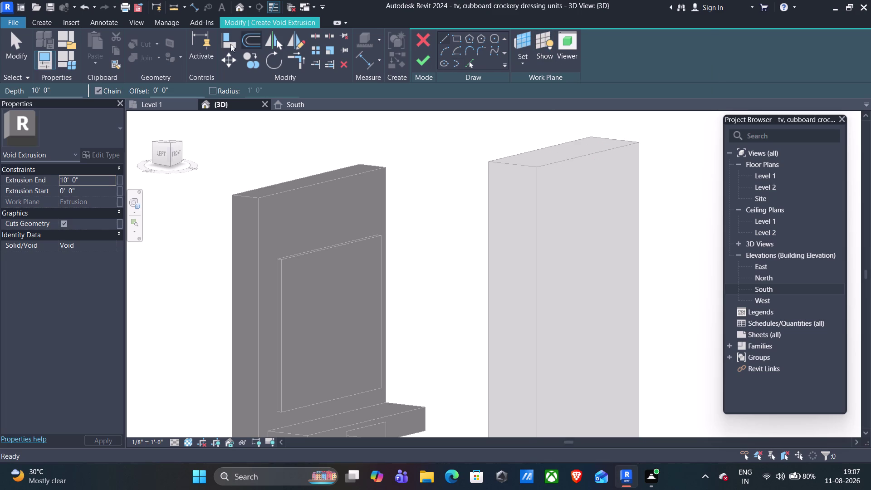
click(294, 106)
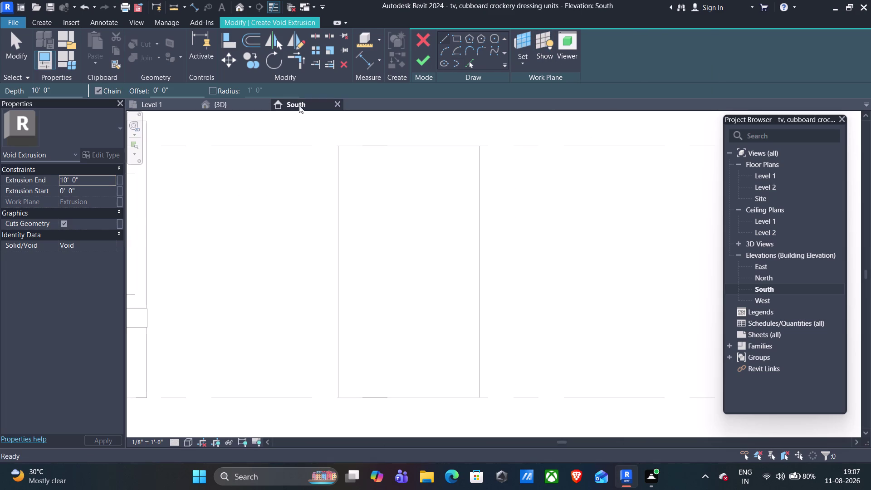
click(455, 38)
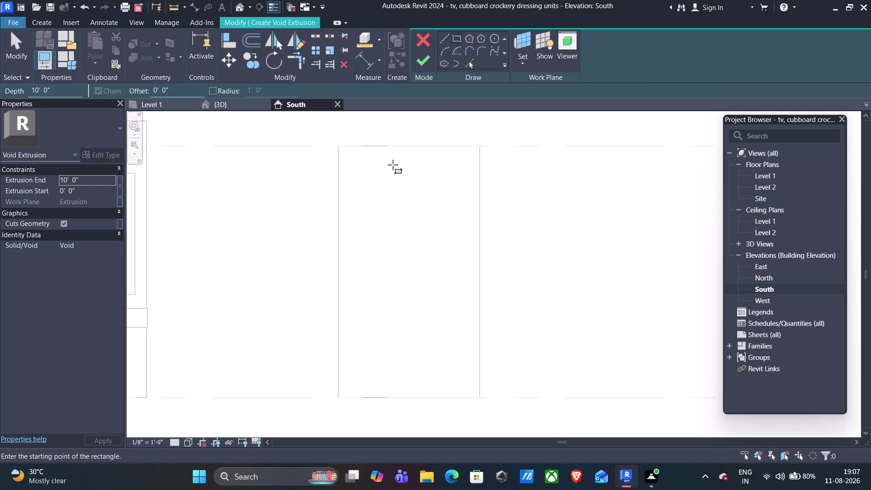